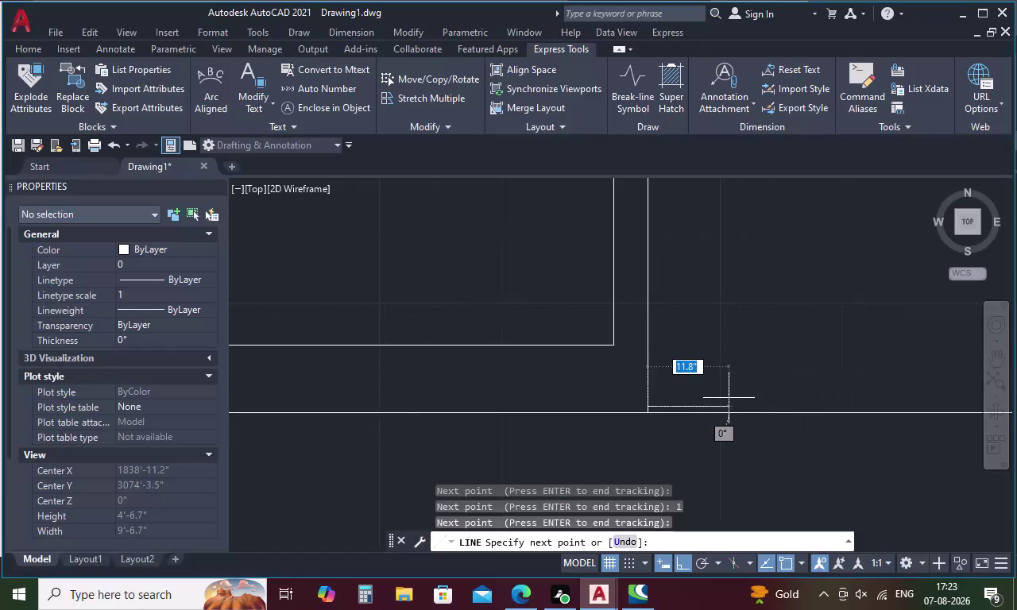
Draw a 1-unit square column post at the step corner, then crossing-select its lines.
scroll(up, 3)
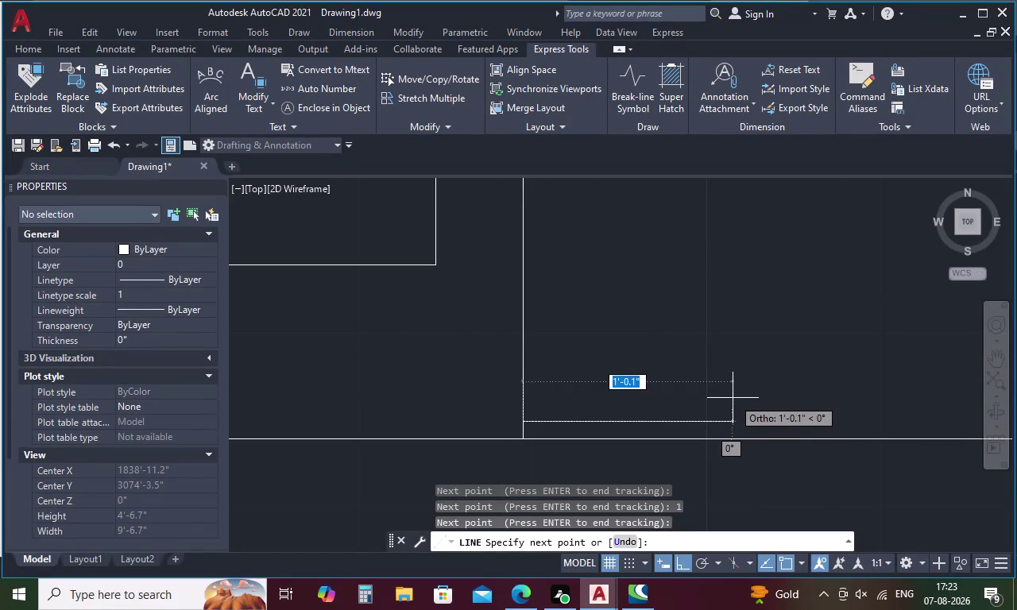
text(1)
key(space)
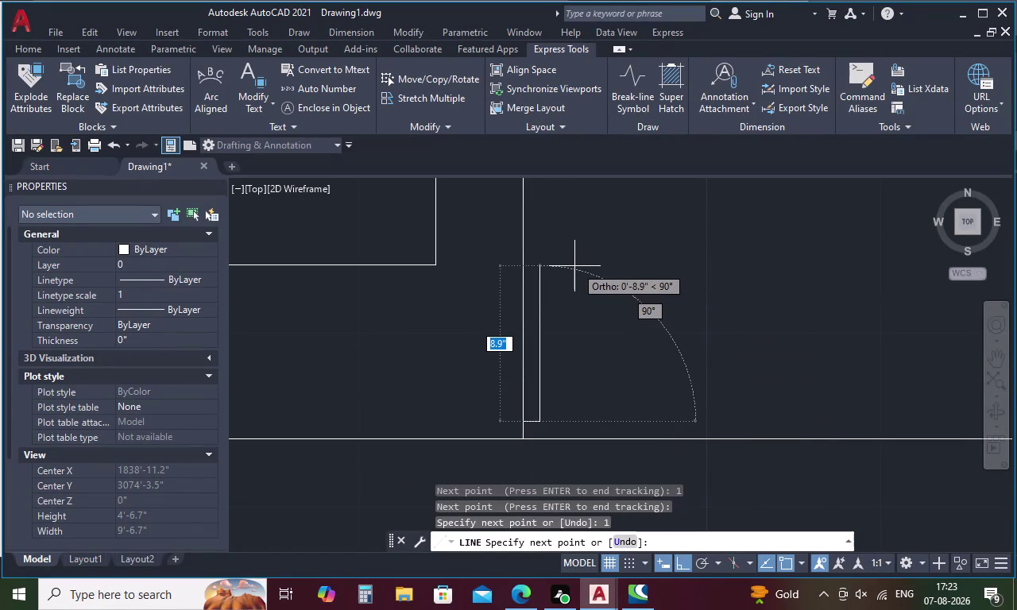
text(1)
key(space)
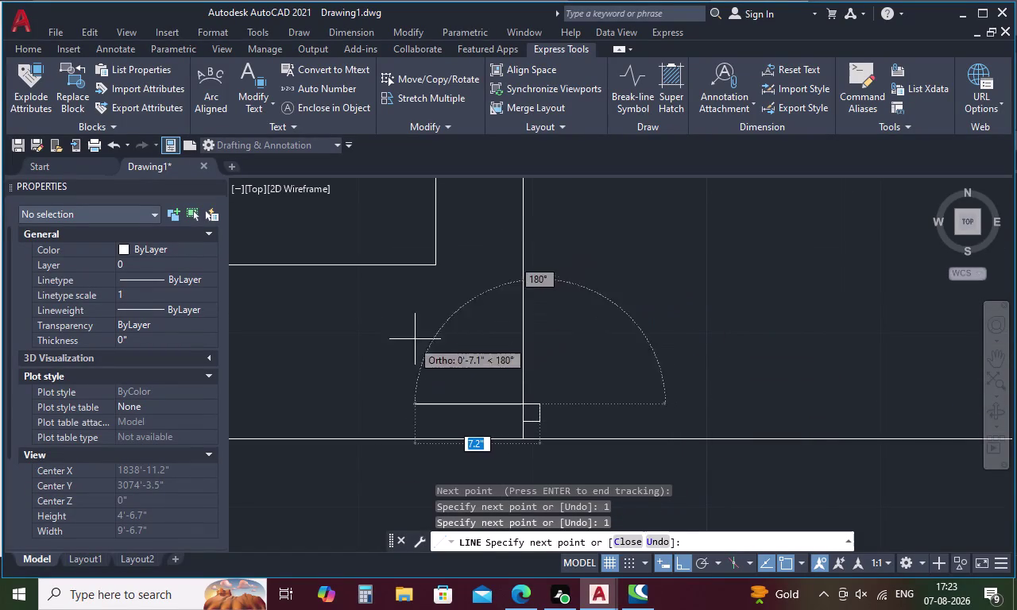
key(1)
key(space)
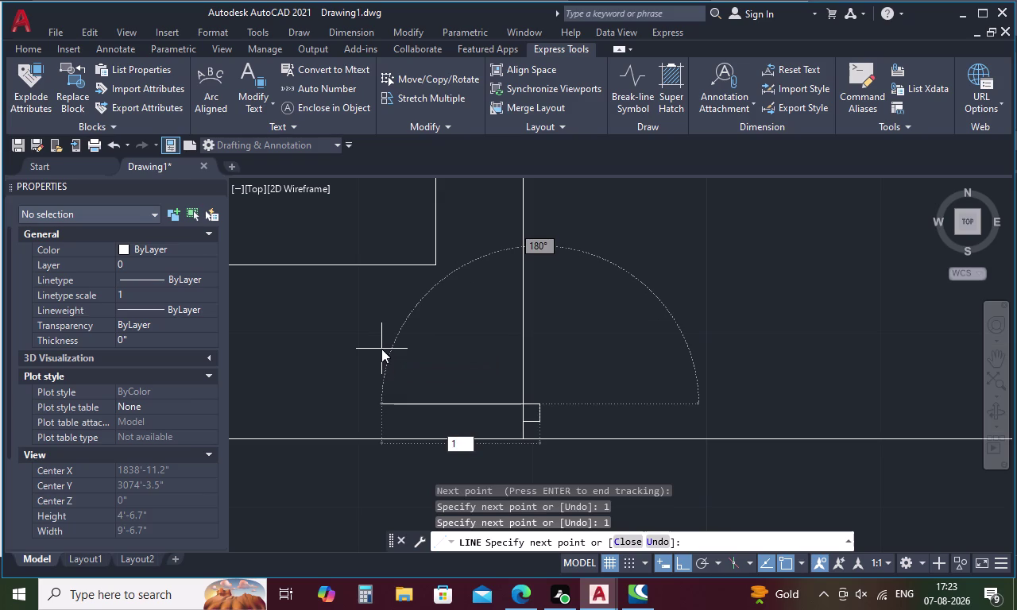
key(Escape)
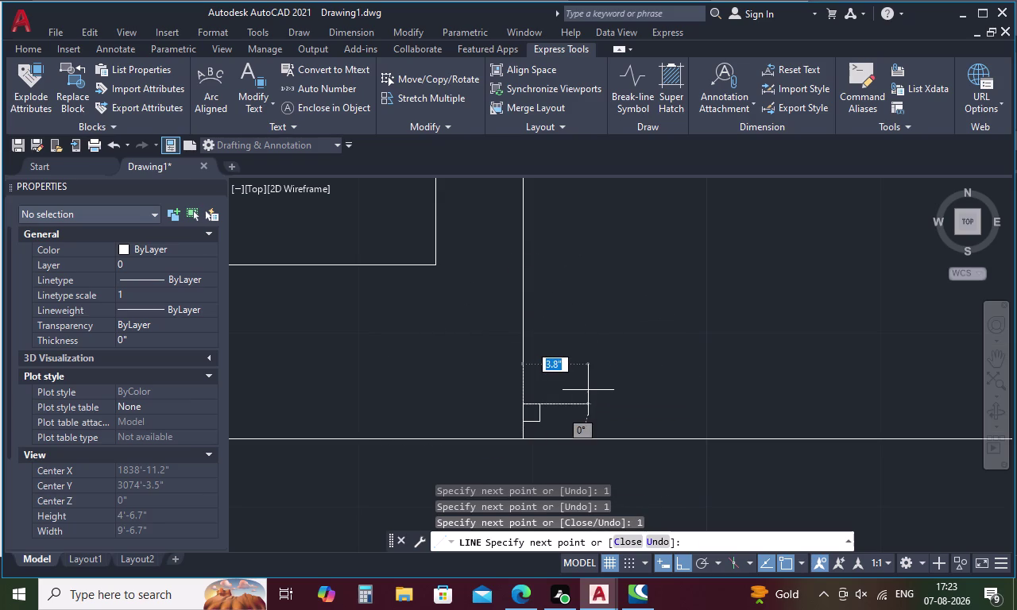
scroll(up, 3)
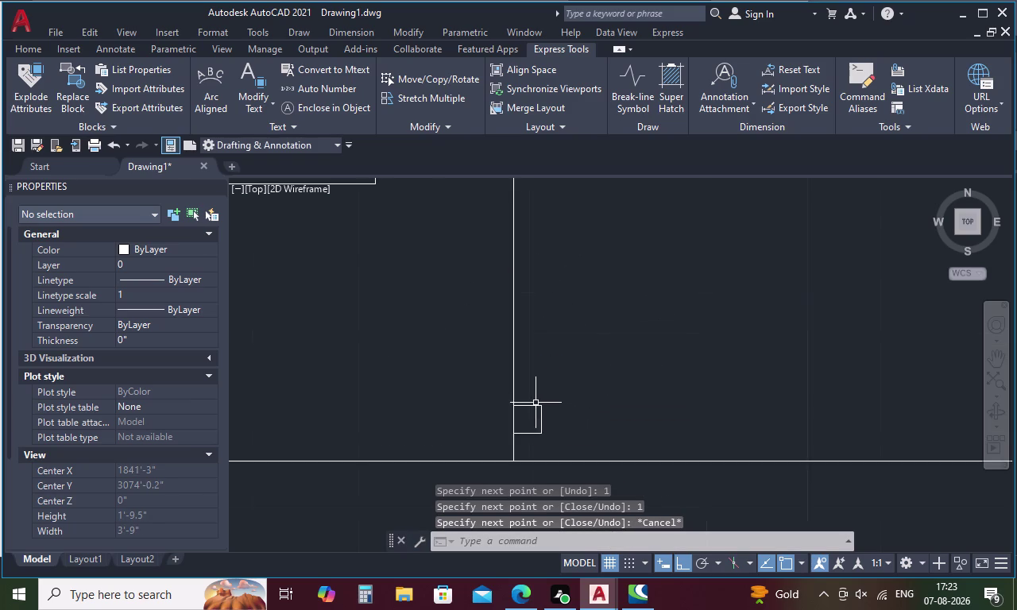
scroll(up, 3)
drag(536, 403, 514, 470)
right_click(584, 402)
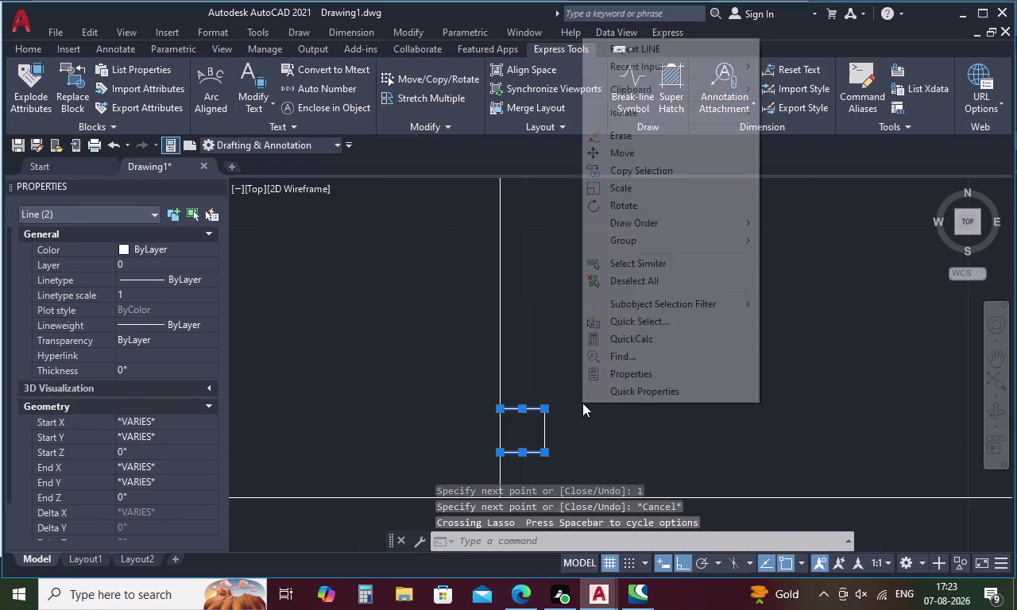
key(Escape)
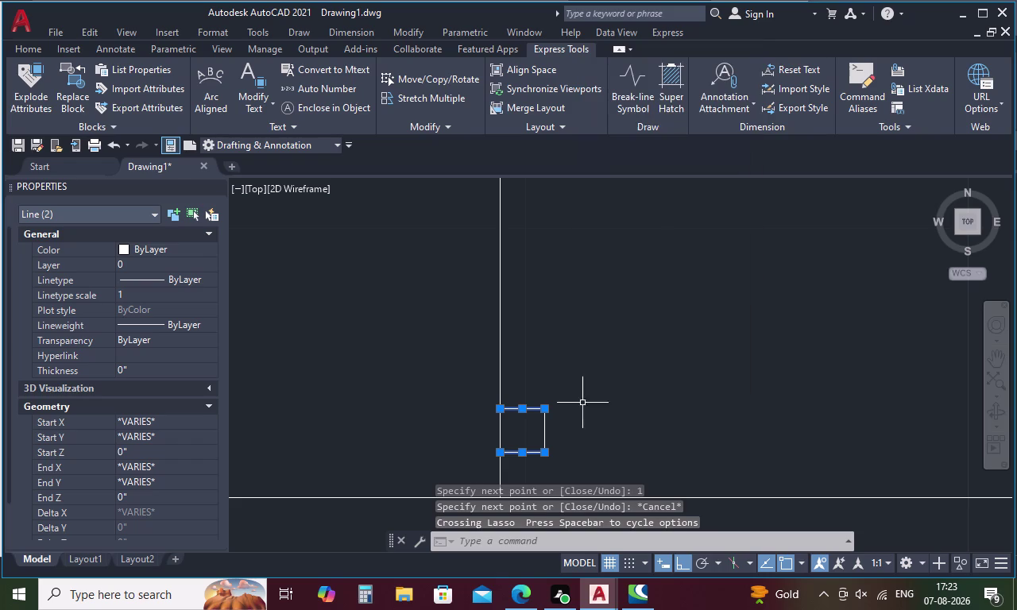
text(MI)
key(space)
scroll(down, 3)
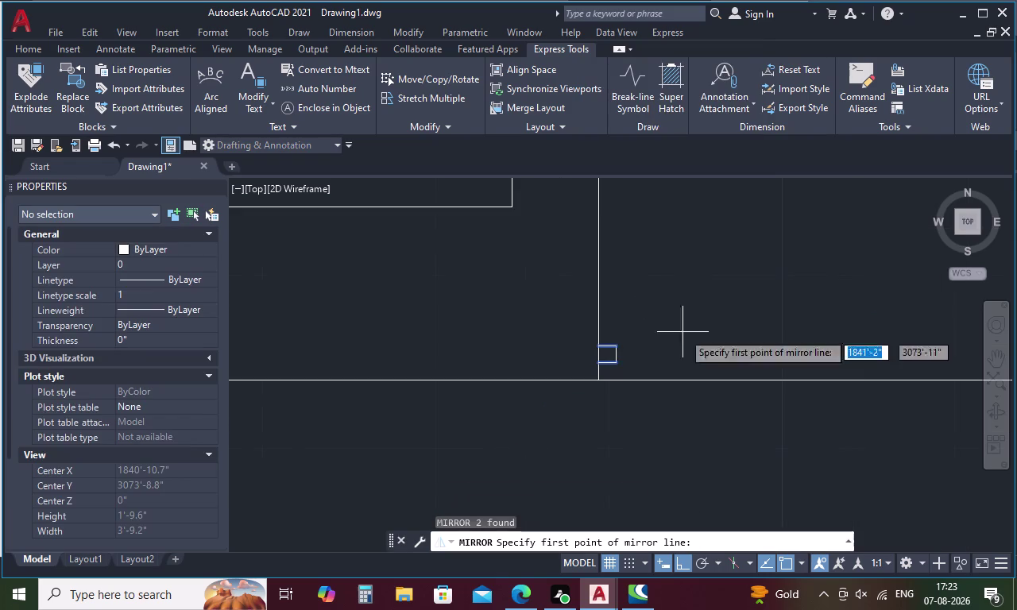
scroll(down, 3)
middle_drag(824, 342, 596, 371)
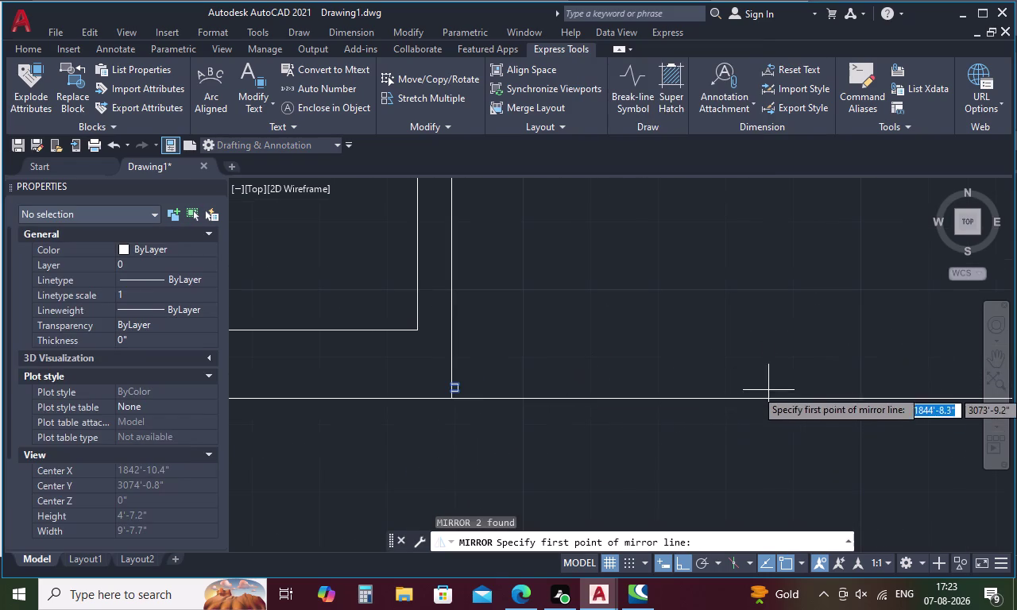
middle_drag(832, 386, 541, 399)
middle_drag(537, 399, 560, 399)
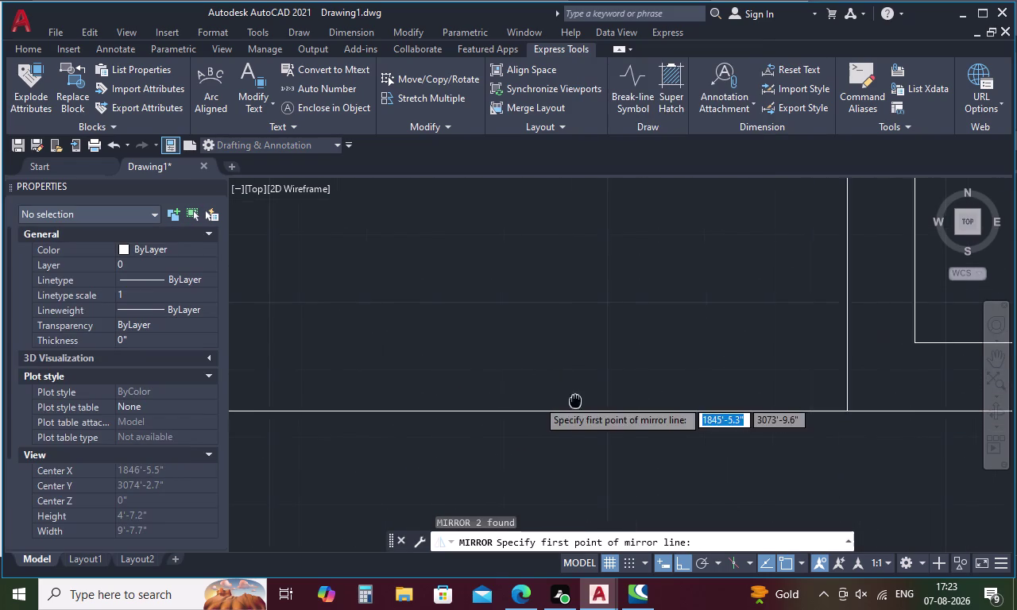
middle_drag(560, 399, 605, 400)
scroll(down, 3)
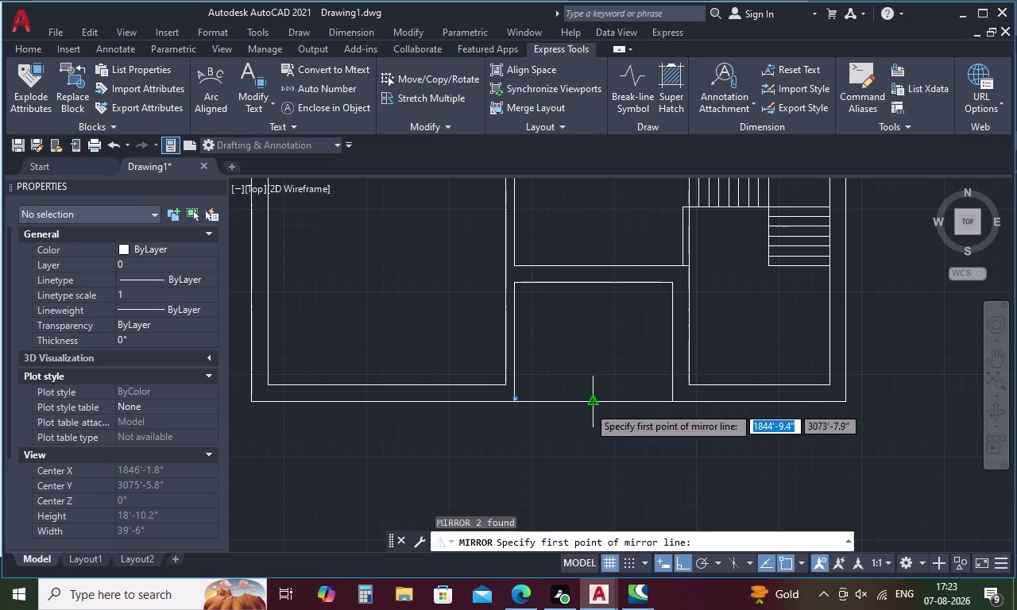
click(588, 406)
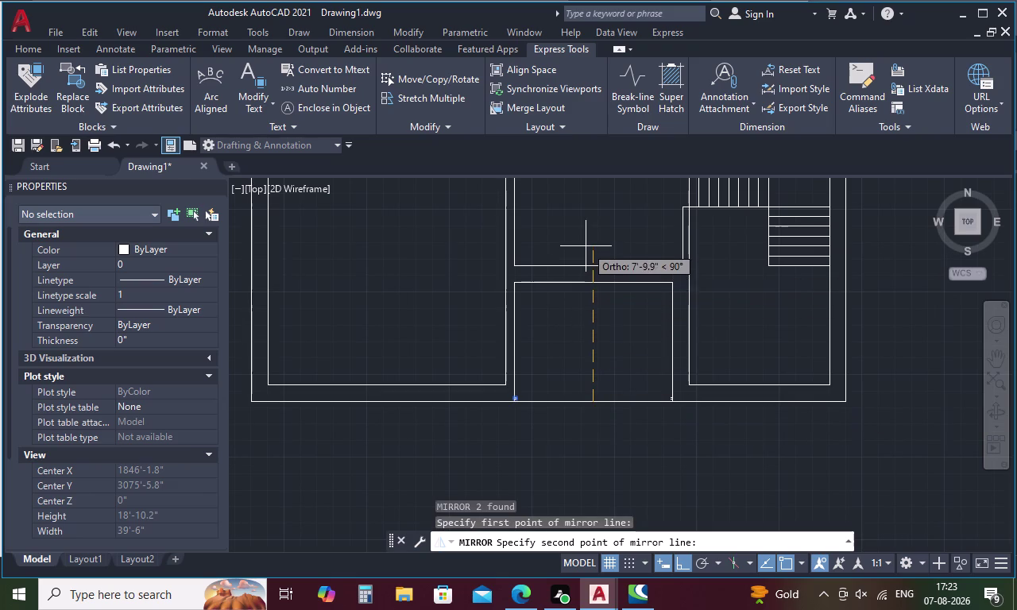
click(585, 243)
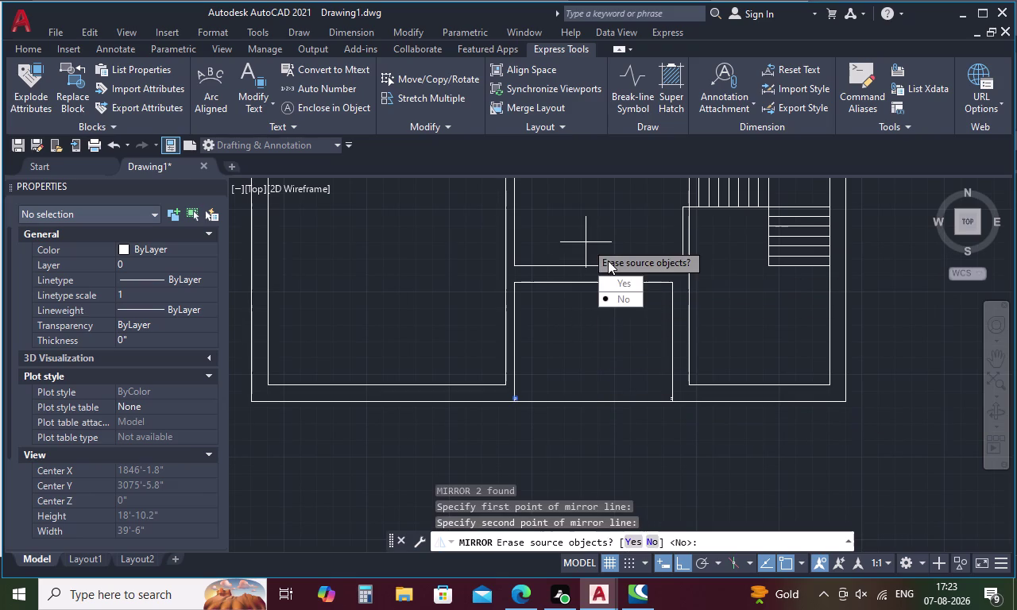
key(Escape)
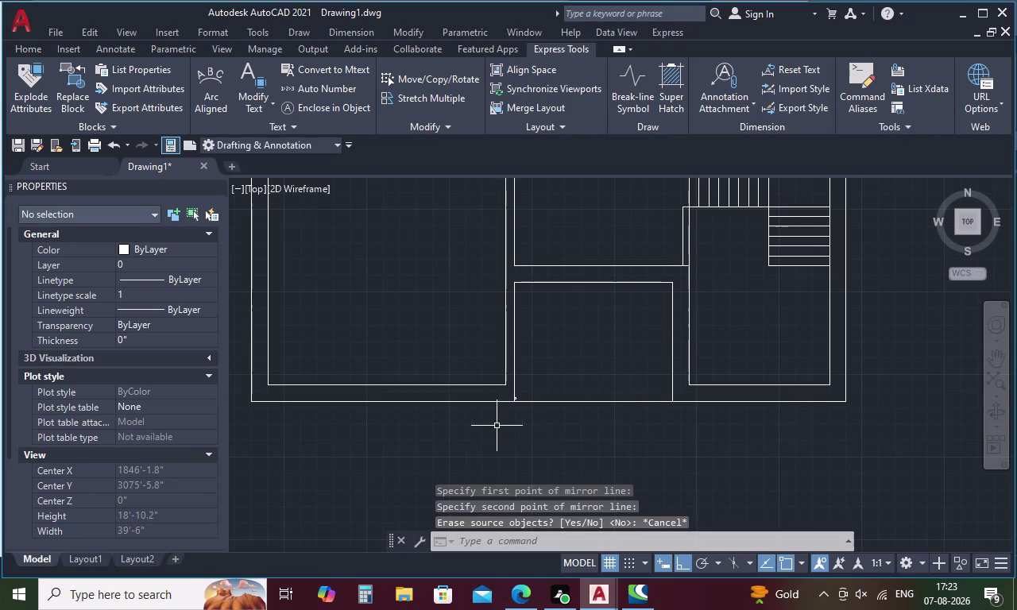
scroll(up, 3)
scroll(up, 3)
Delete the right and top sides of the small post.
middle_drag(606, 438, 592, 311)
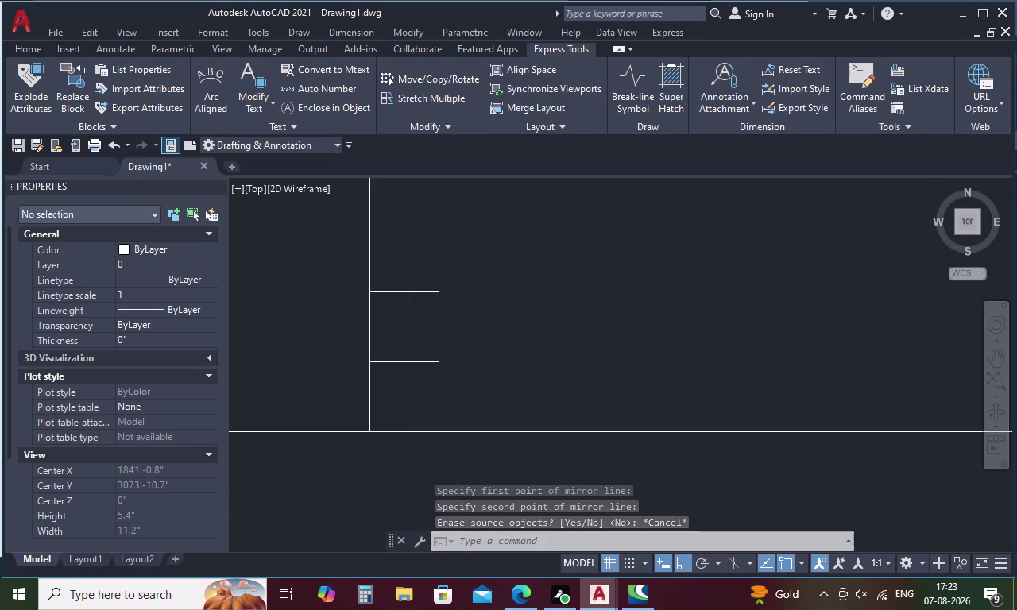
click(437, 325)
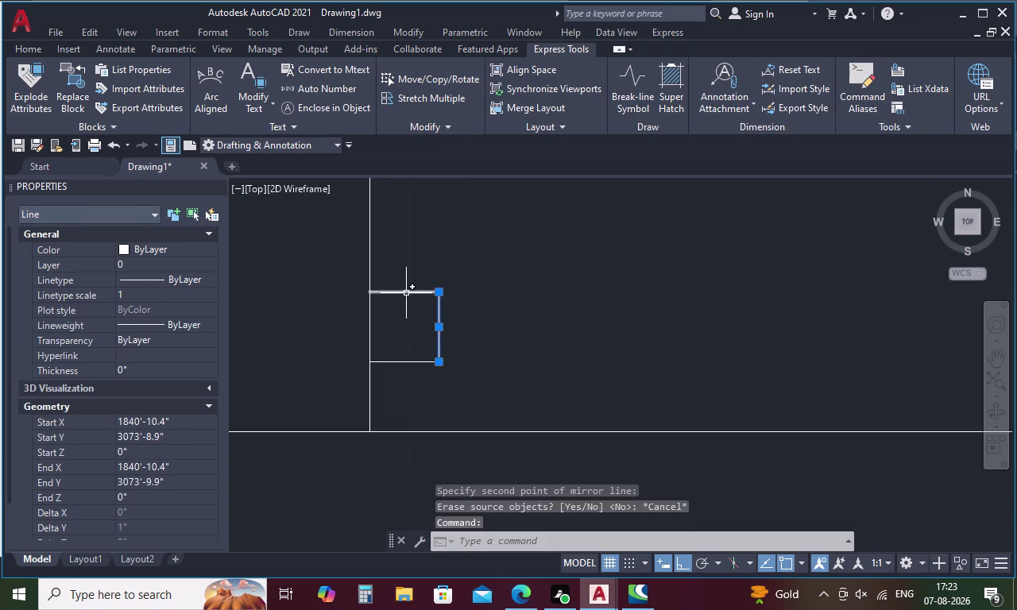
click(406, 292)
key(Delete)
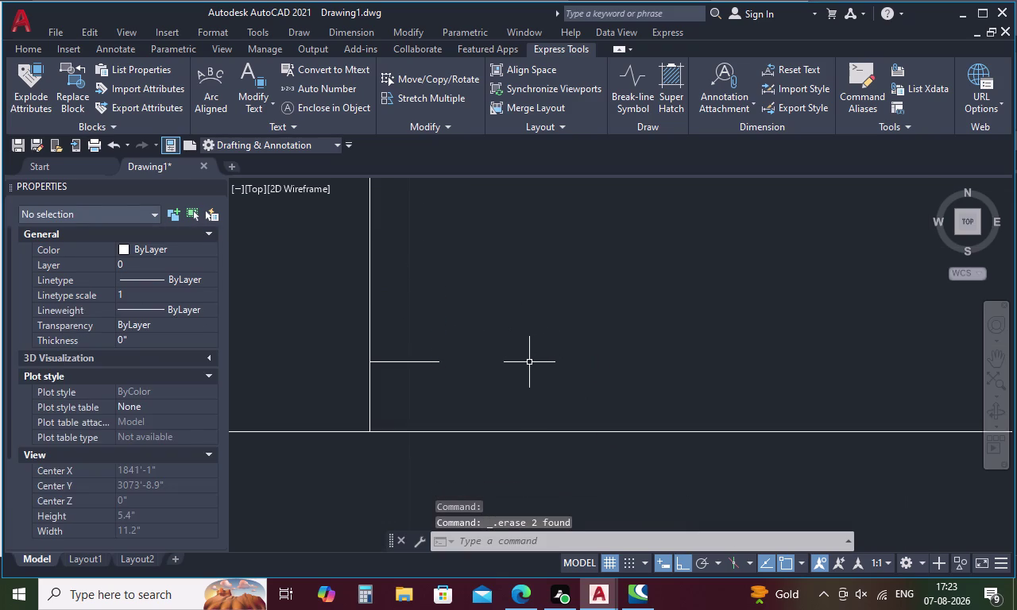
Redraw the post larger with LINE sides of 1 right, 2 up and 2 left.
text(L)
key(space)
click(440, 364)
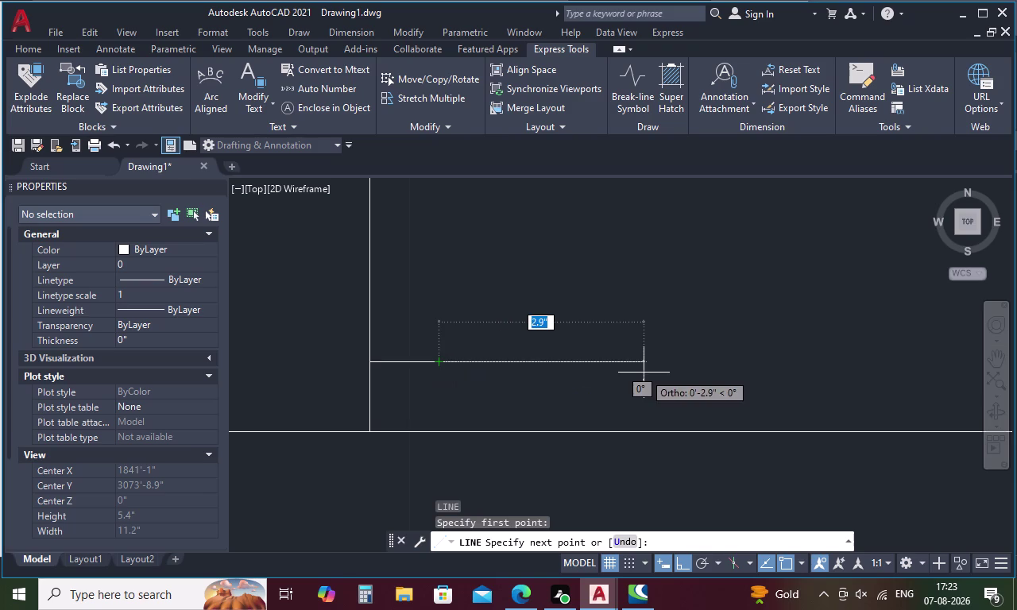
text(1)
key(space)
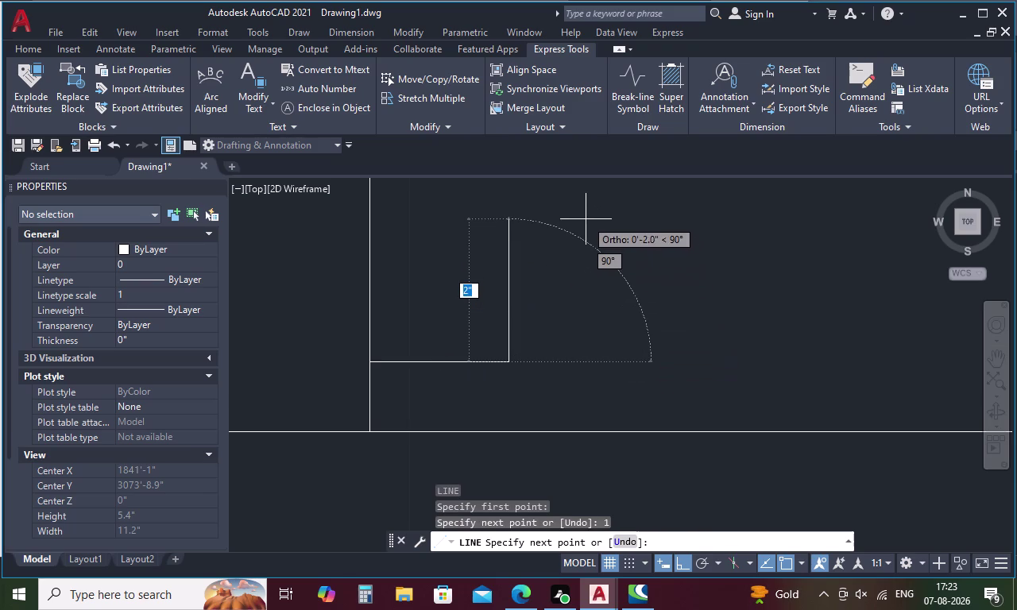
text(2)
key(space)
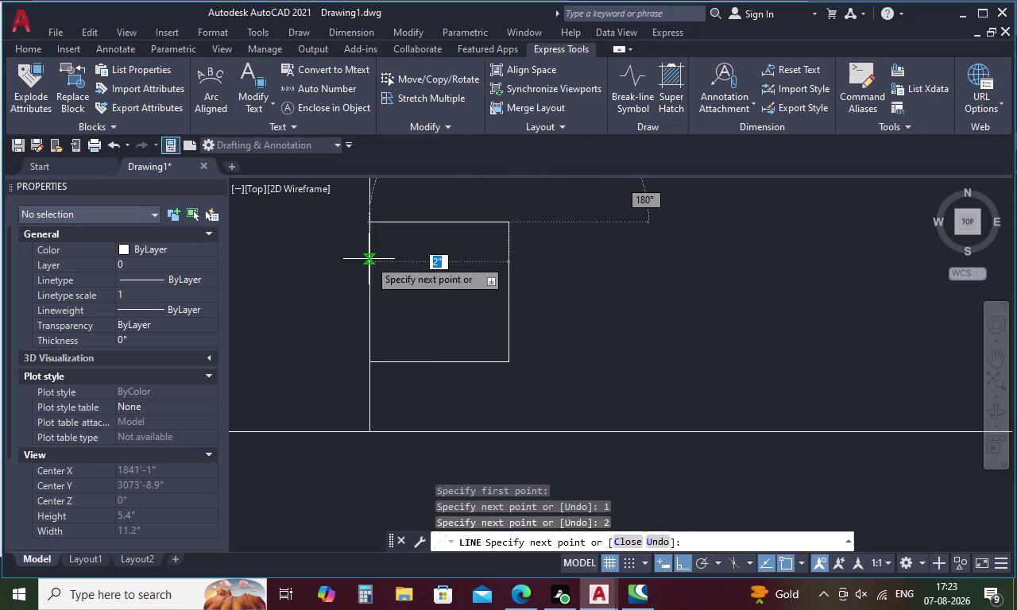
text(2)
key(space)
key(Escape)
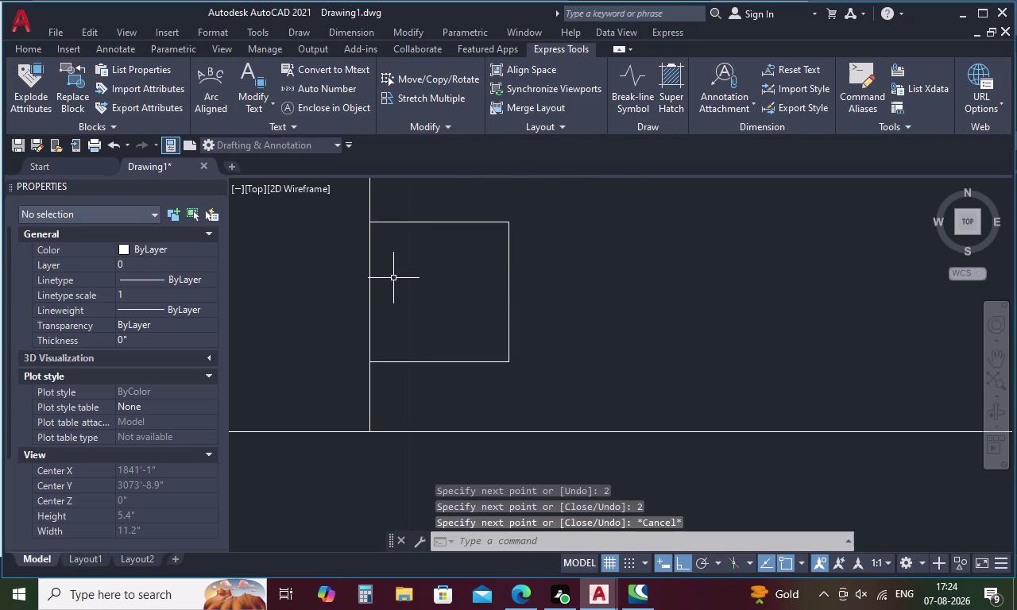
Join the post's broken bottom line pieces and edges into single lines.
drag(471, 195, 401, 398)
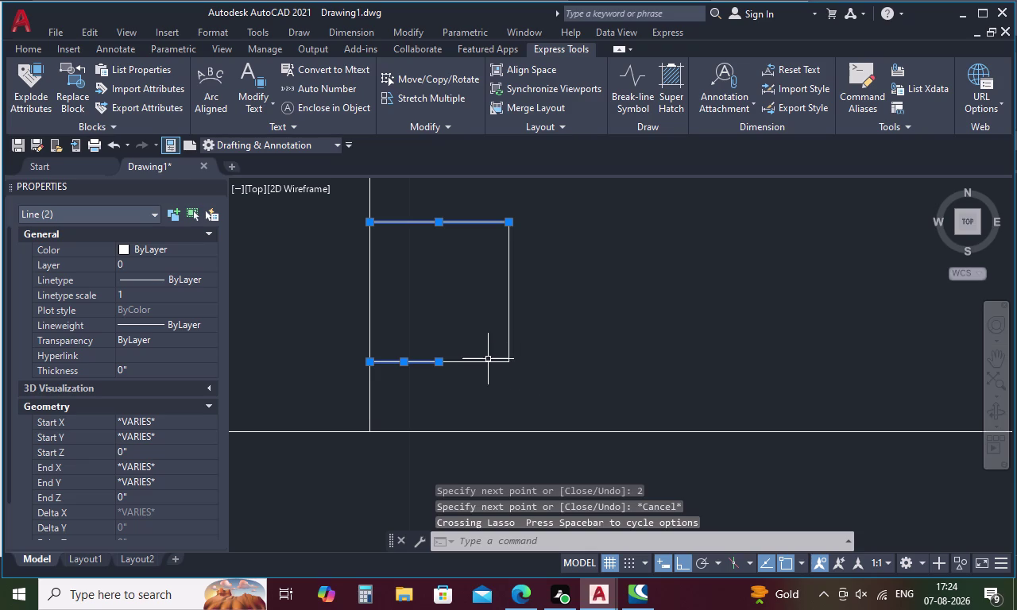
key(Escape)
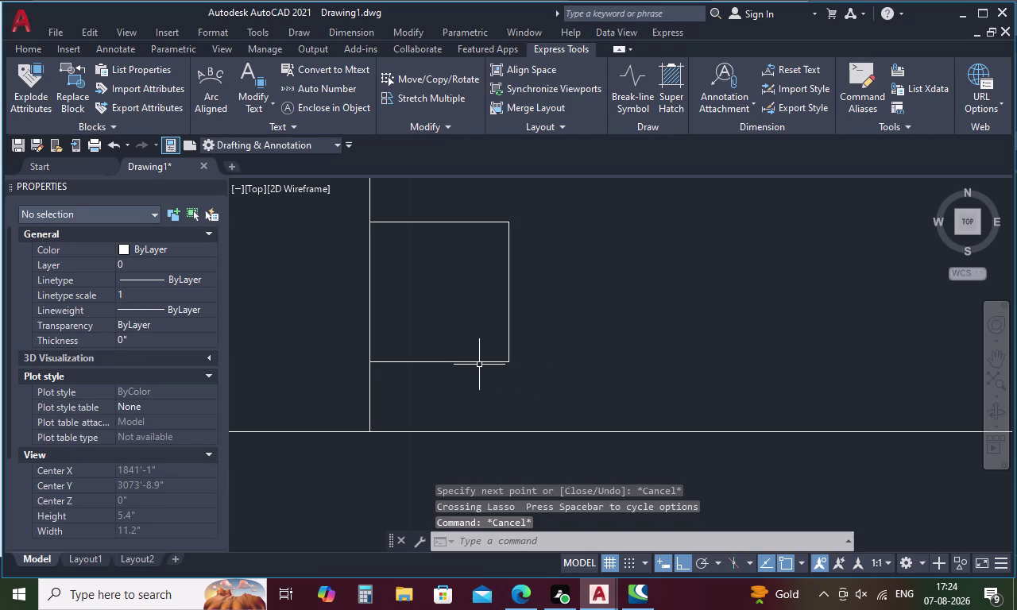
click(482, 363)
click(415, 363)
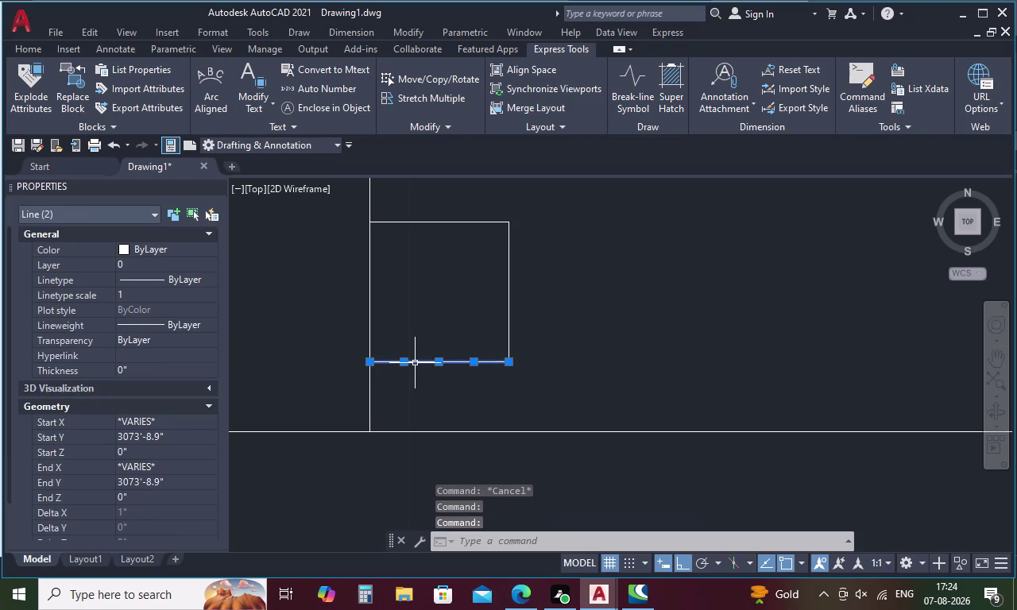
text(J)
key(space)
drag(499, 201, 483, 232)
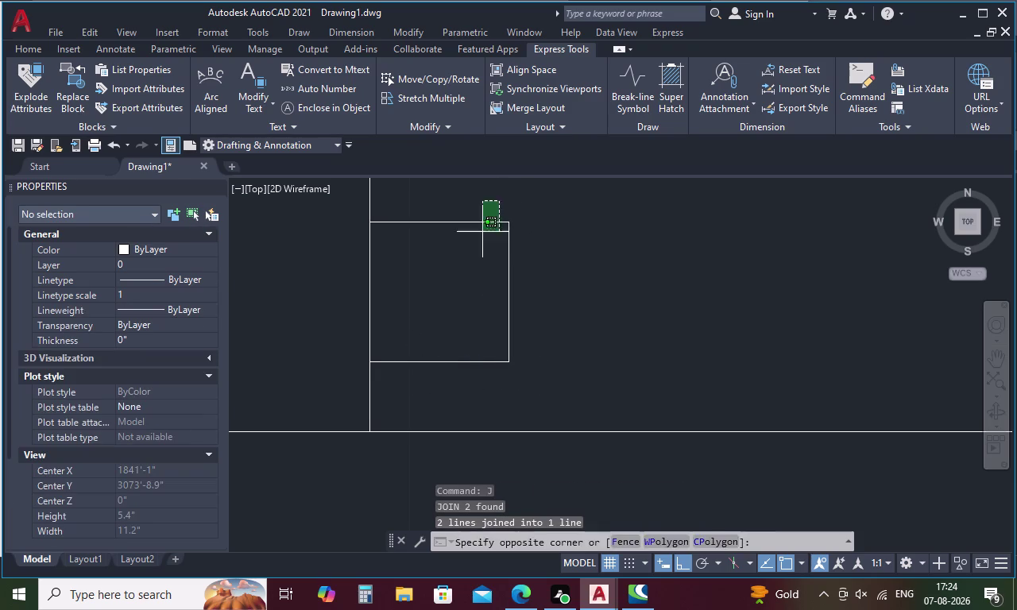
drag(482, 232, 419, 387)
right_click(559, 367)
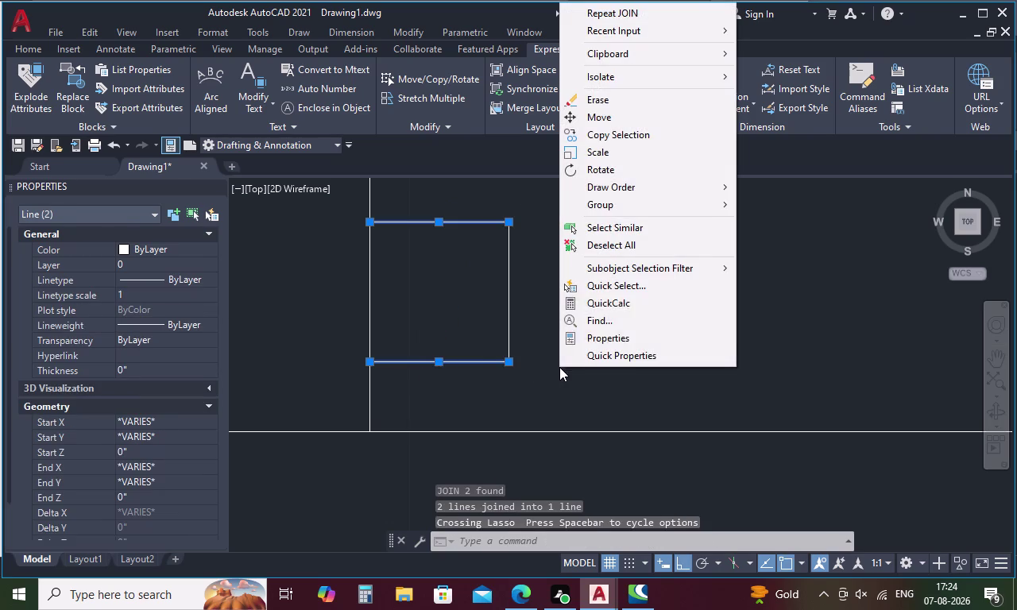
key(Escape)
Start the MIRROR command on the selected post.
text(M)
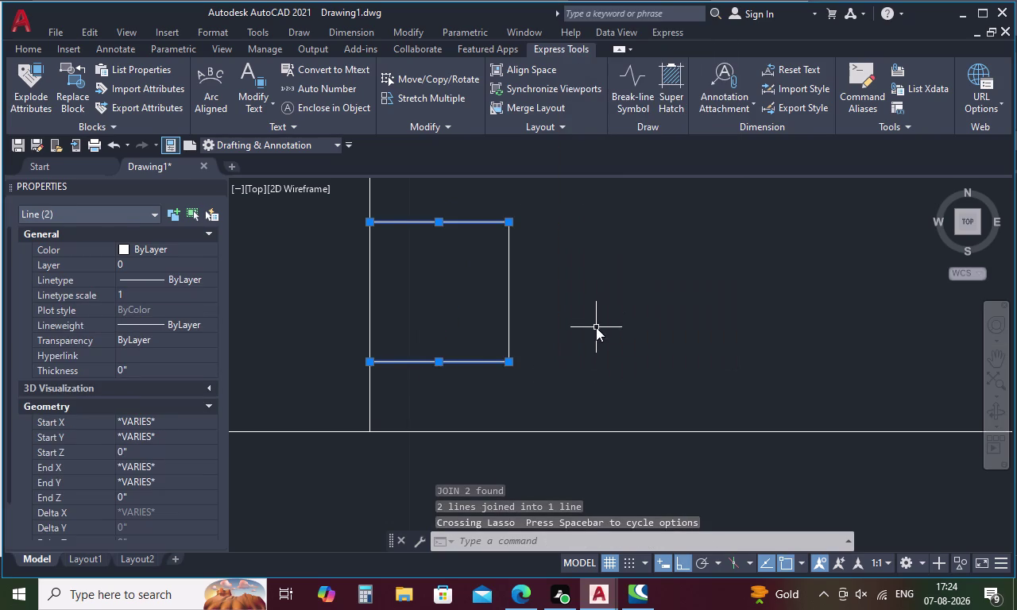
text(I)
key(space)
Mirror the post across a vertical axis at the opening's midpoint, keeping the original.
scroll(down, 3)
middle_drag(623, 345, 376, 369)
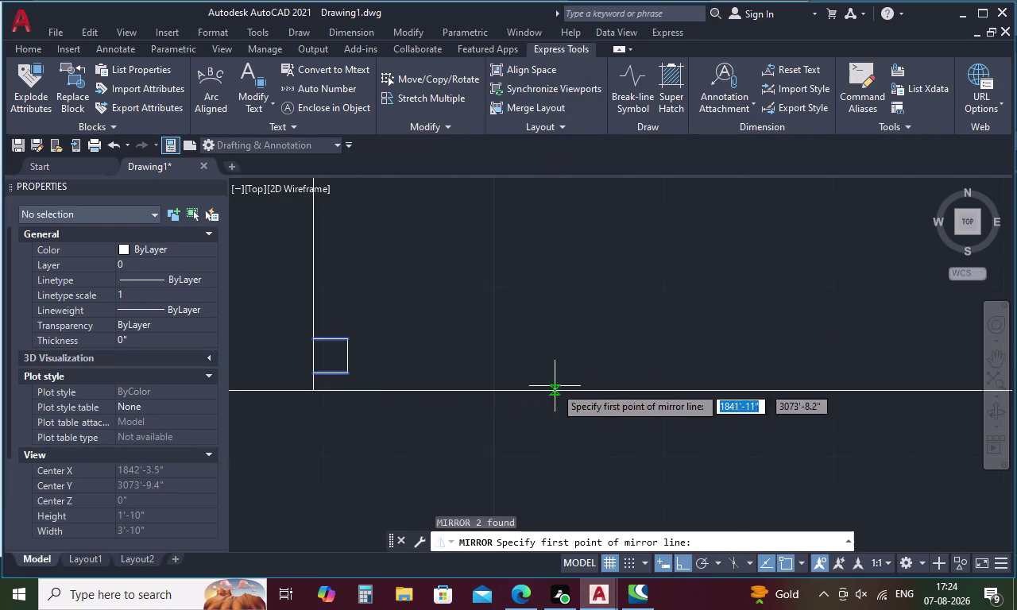
scroll(down, 3)
middle_drag(673, 368, 532, 387)
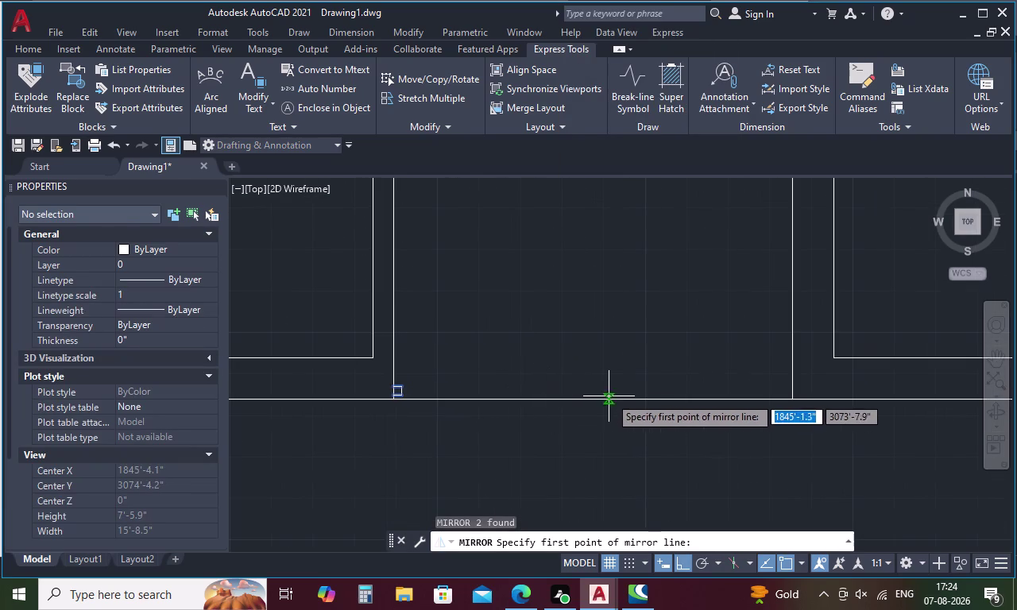
drag(592, 398, 592, 372)
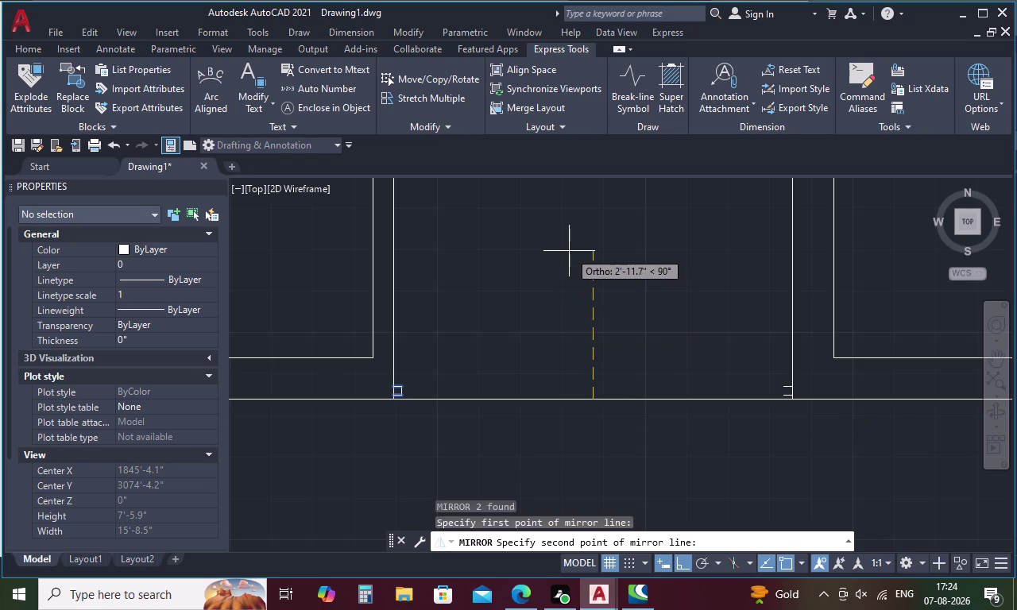
click(568, 251)
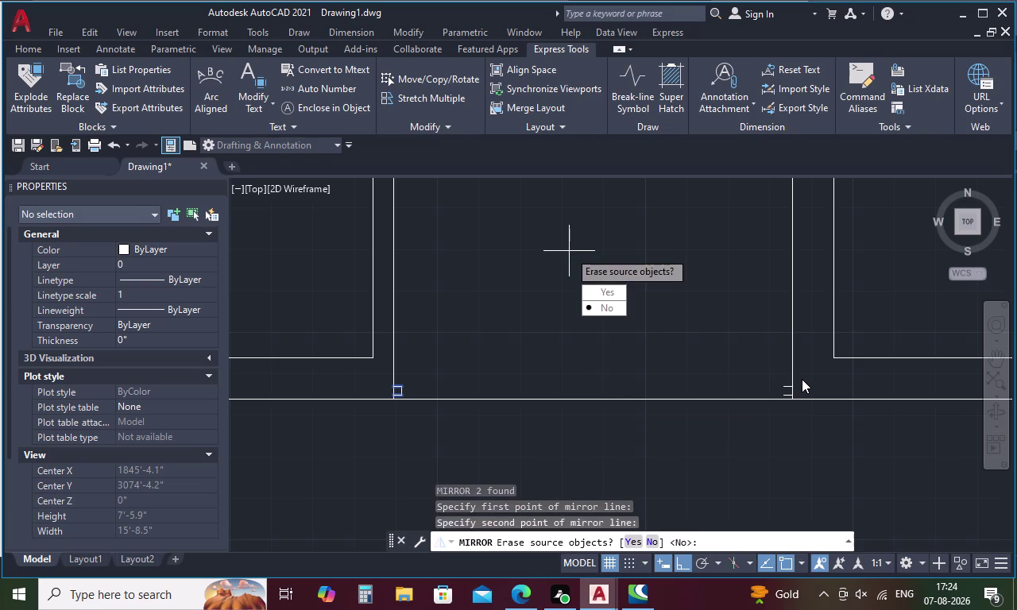
drag(611, 306, 569, 251)
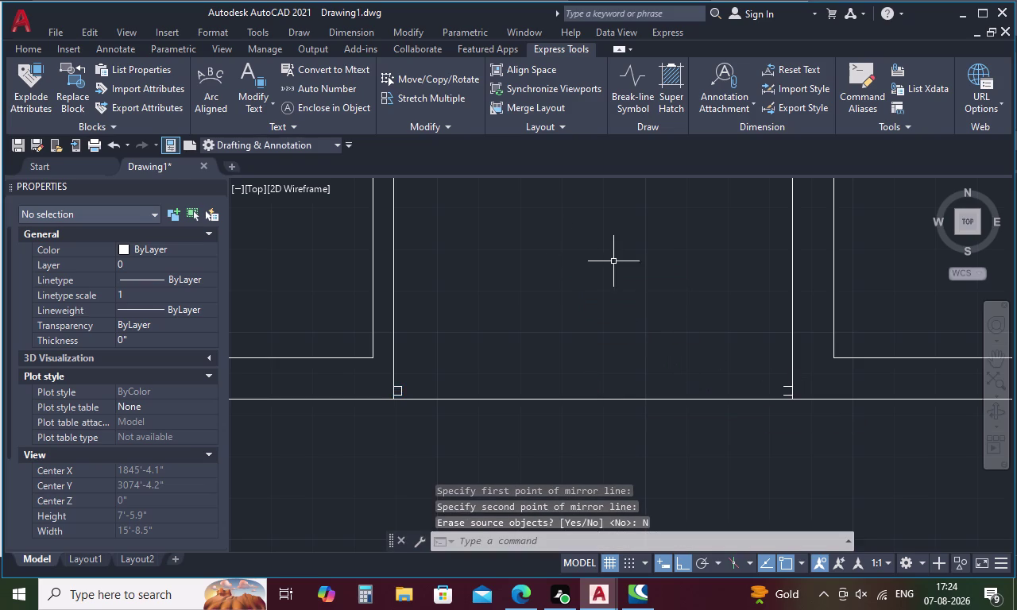
scroll(down, 3)
middle_drag(657, 278, 503, 311)
Draw the missing edge of the mirrored post so it forms a closed square.
scroll(up, 3)
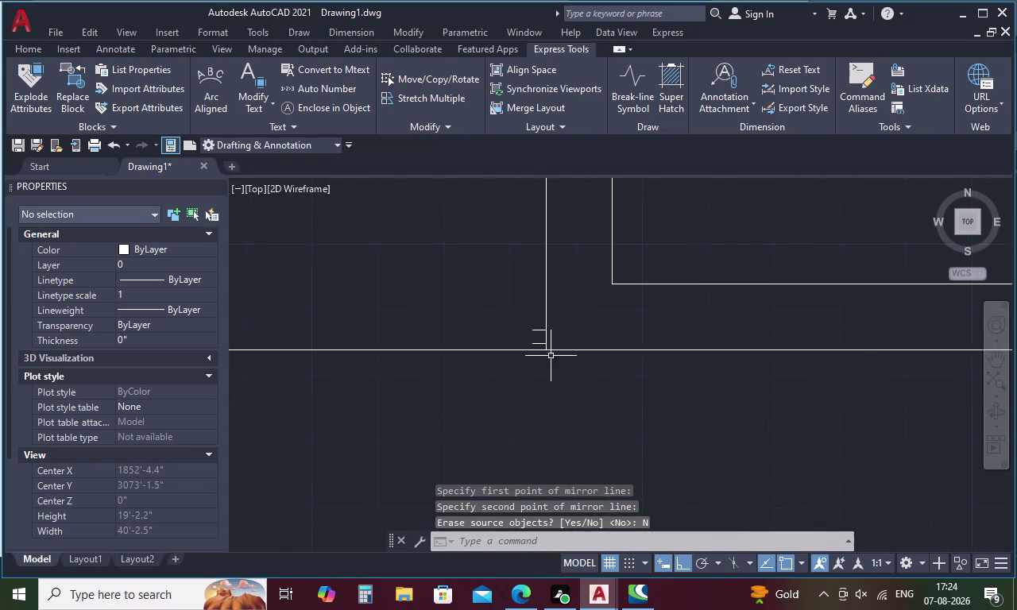
key(Escape)
text(L)
key(space)
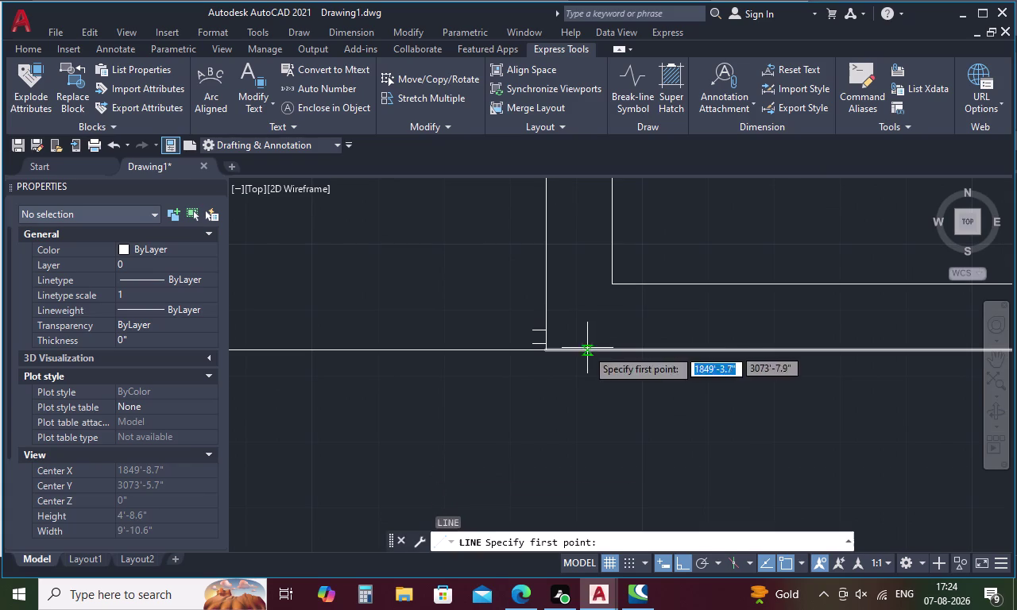
click(538, 335)
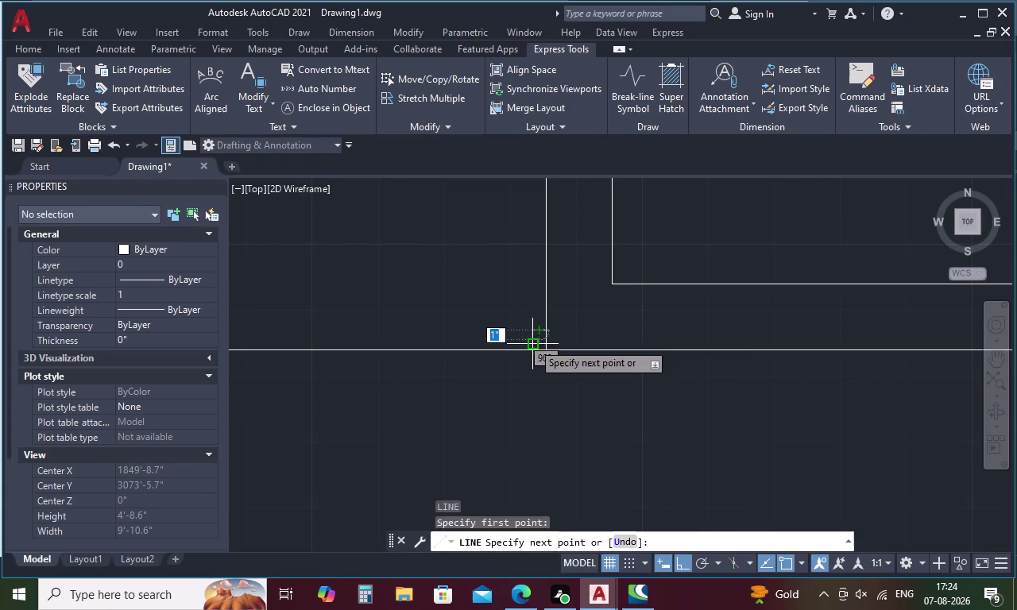
key(Escape)
key(space)
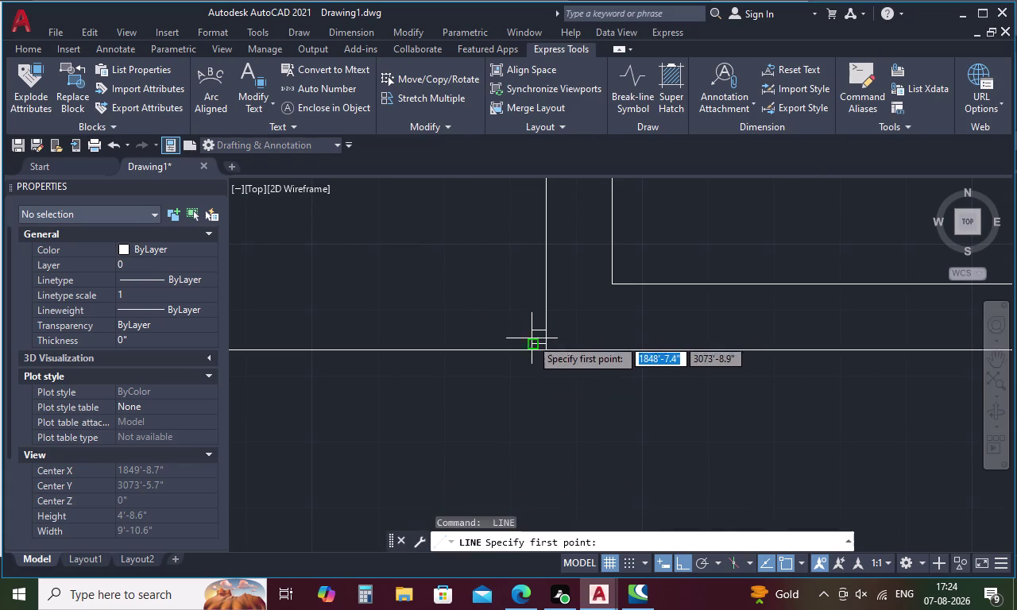
click(528, 342)
click(526, 335)
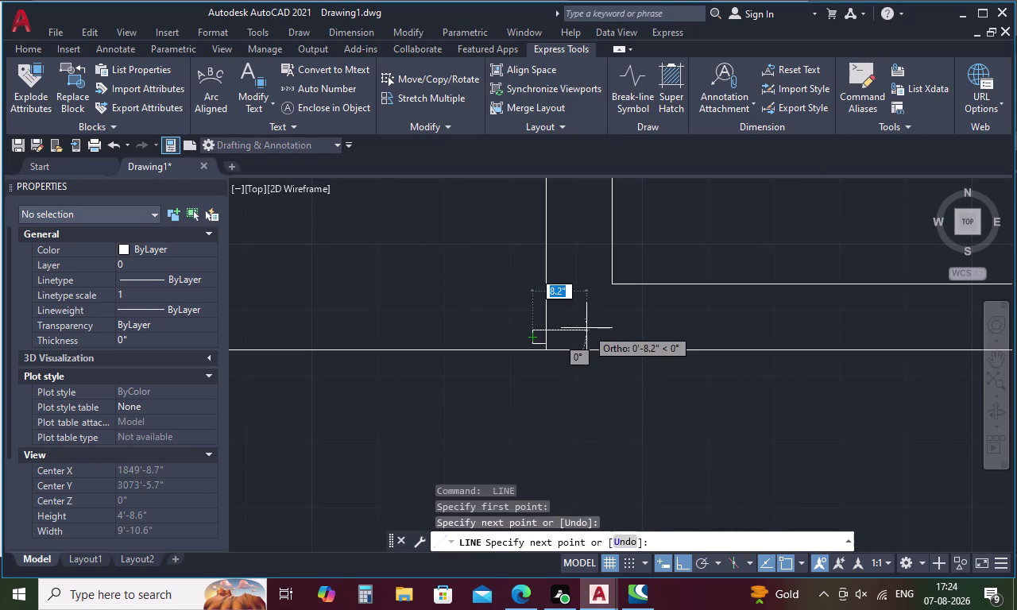
key(Escape)
scroll(down, 3)
middle_drag(516, 371, 701, 368)
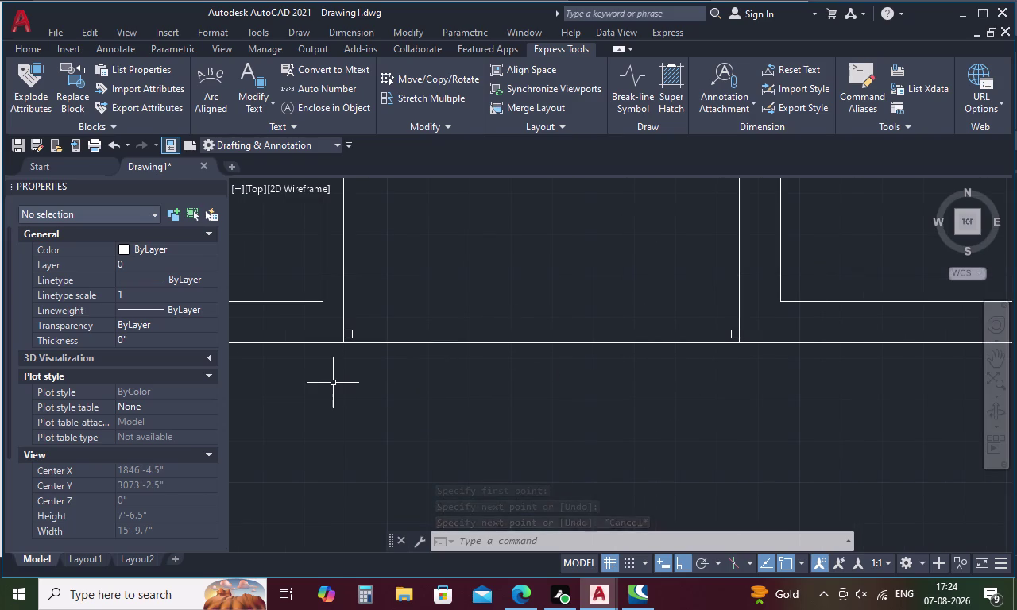
Offset the entrance line downward three times at 6 inches to form step lines.
text(O)
key(space)
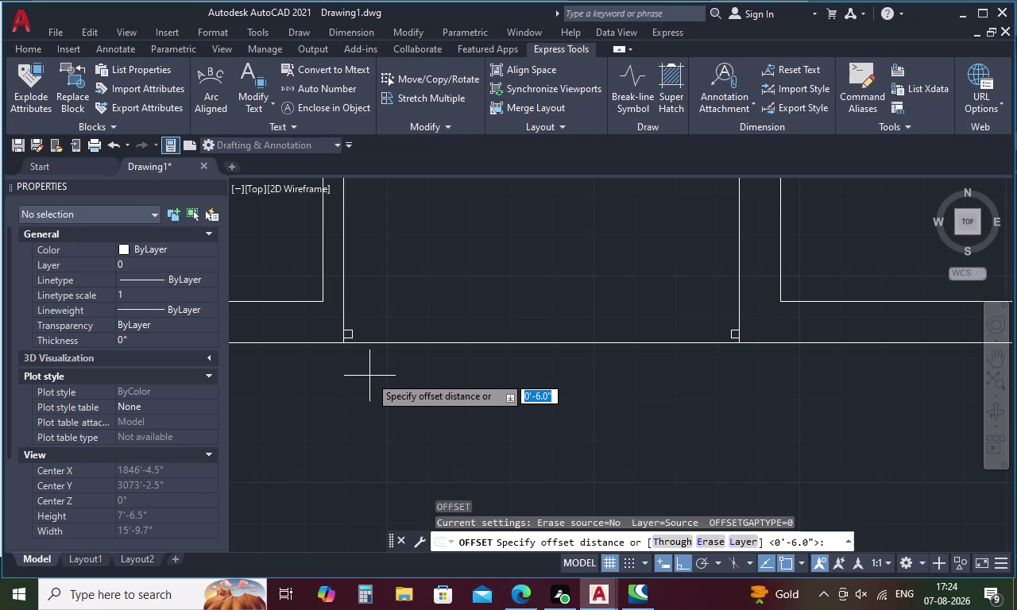
text(6')
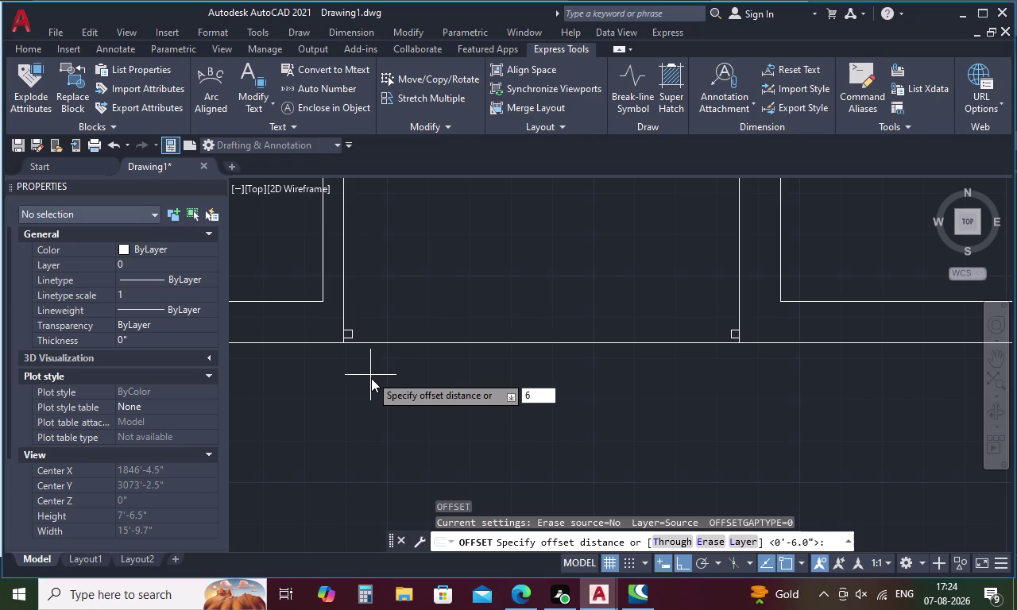
key(BackSpace)
key(space)
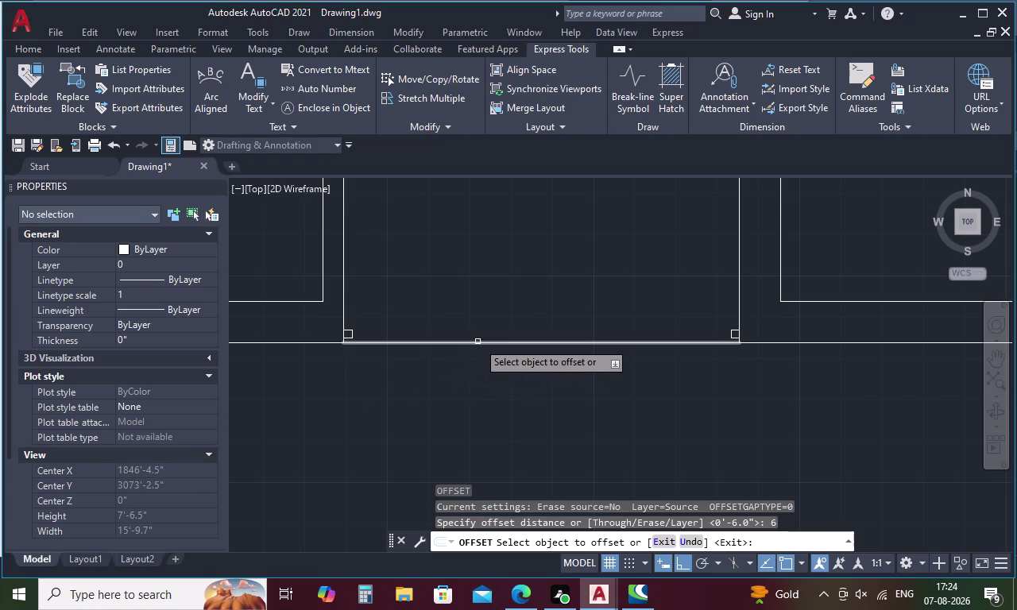
click(477, 341)
click(476, 381)
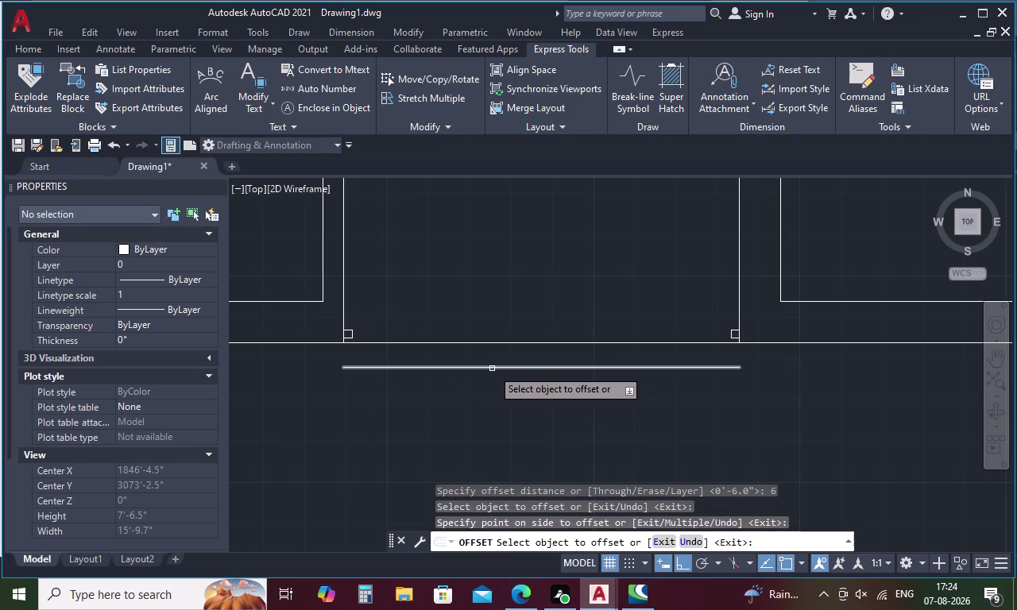
click(491, 369)
click(489, 418)
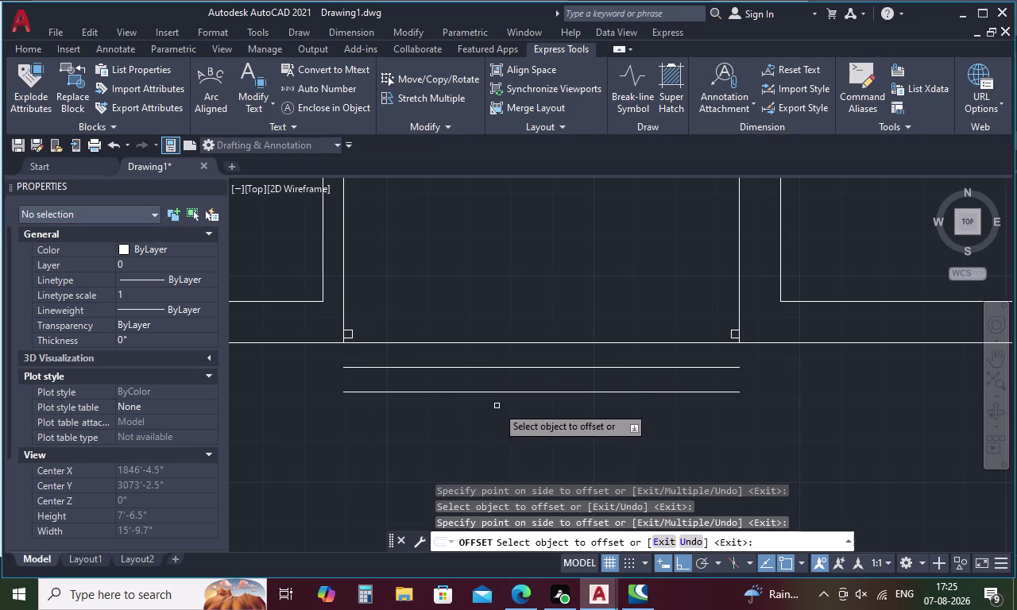
click(507, 393)
click(483, 460)
key(Escape)
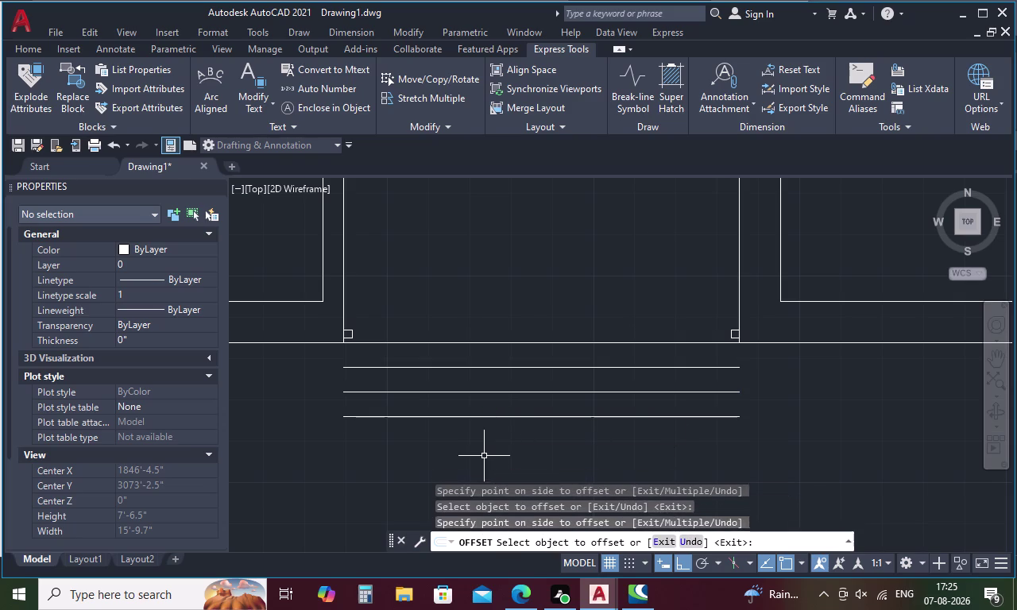
Draw lines closing the left and right ends of the steps.
text(L)
key(space)
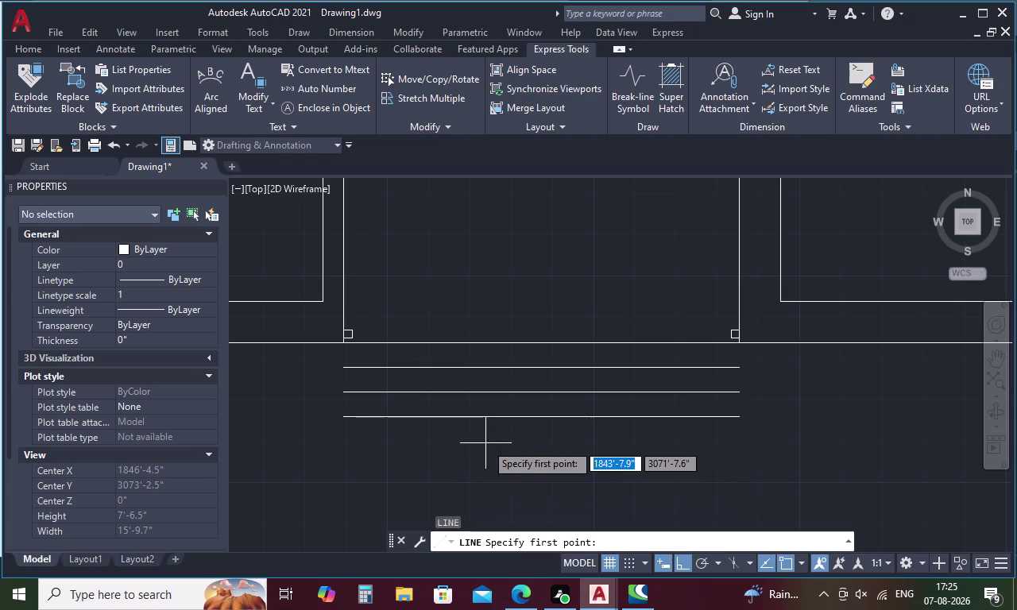
click(345, 342)
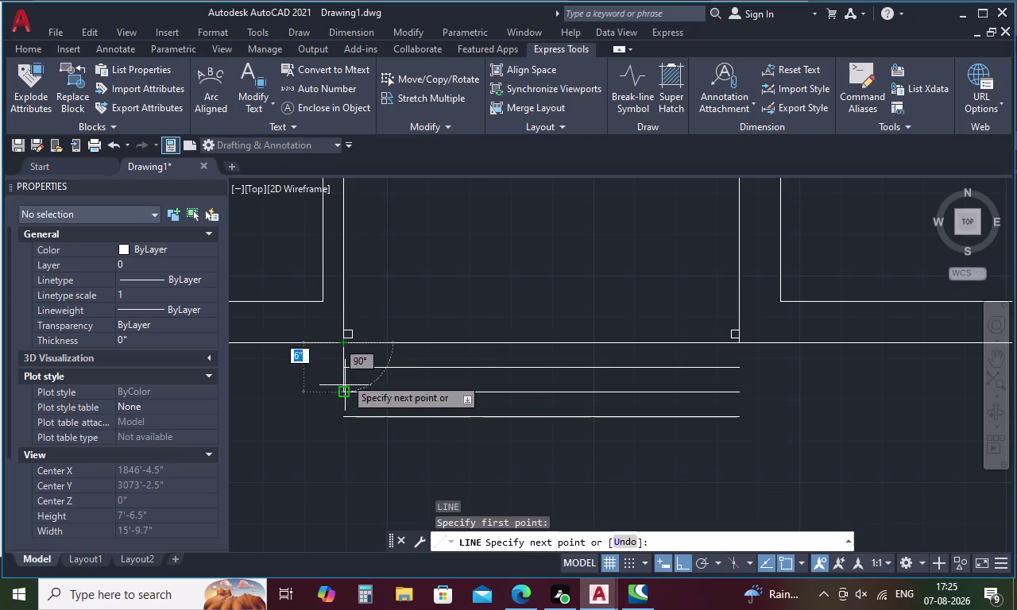
click(344, 417)
key(space)
key(space)
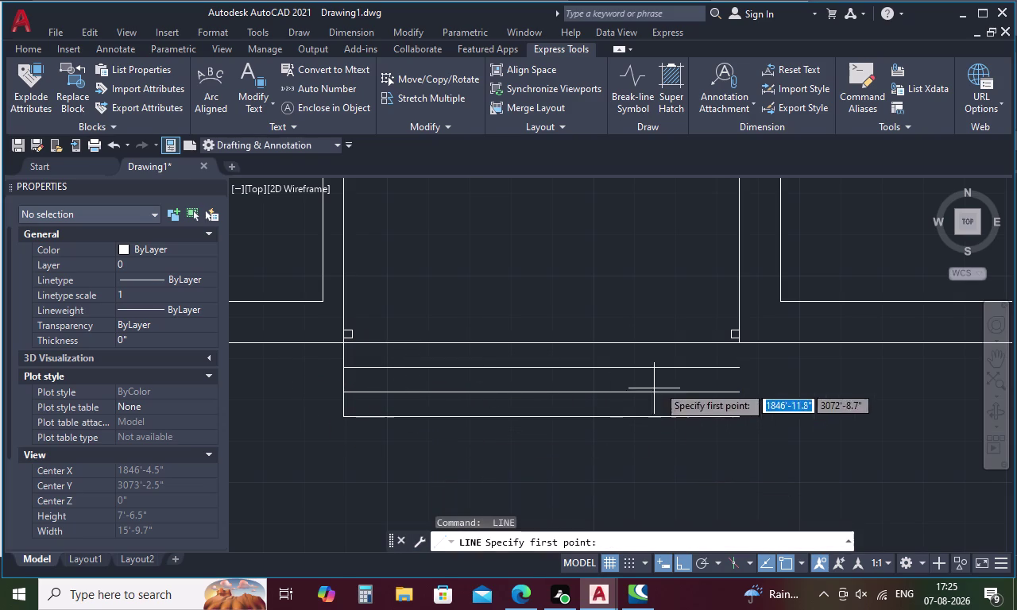
click(741, 342)
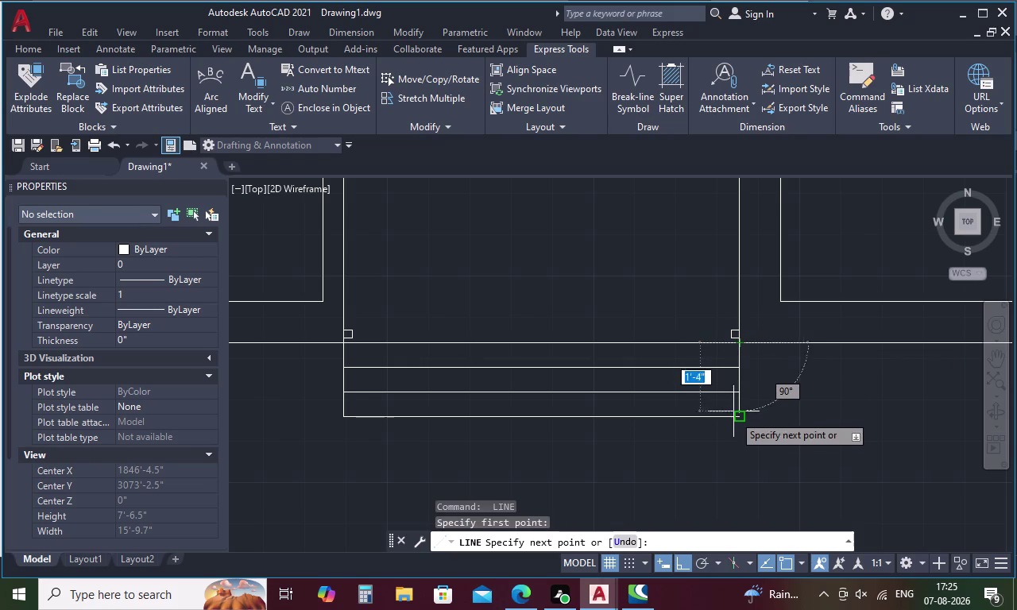
click(744, 418)
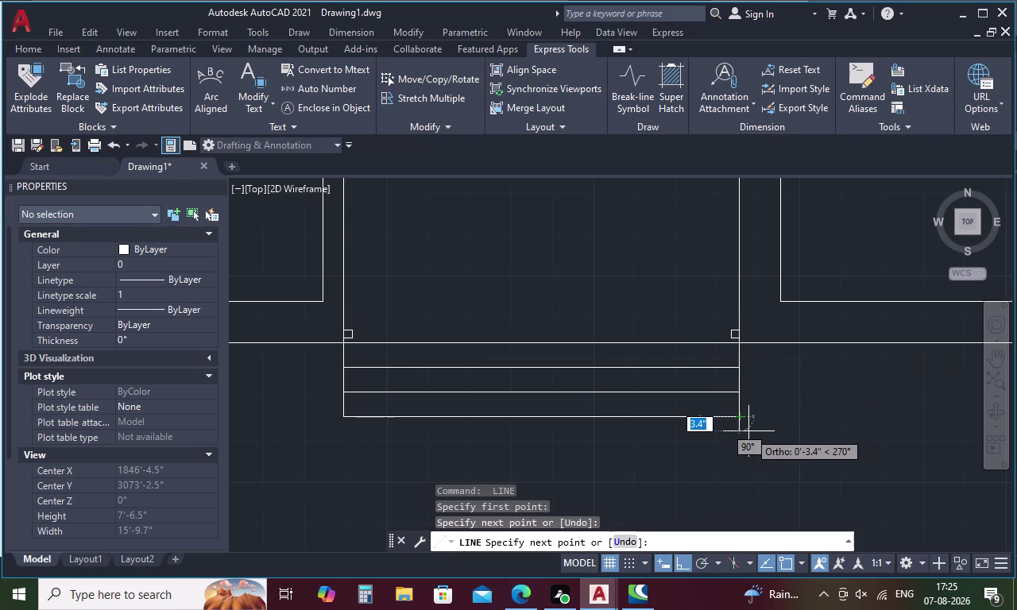
key(Escape)
scroll(down, 3)
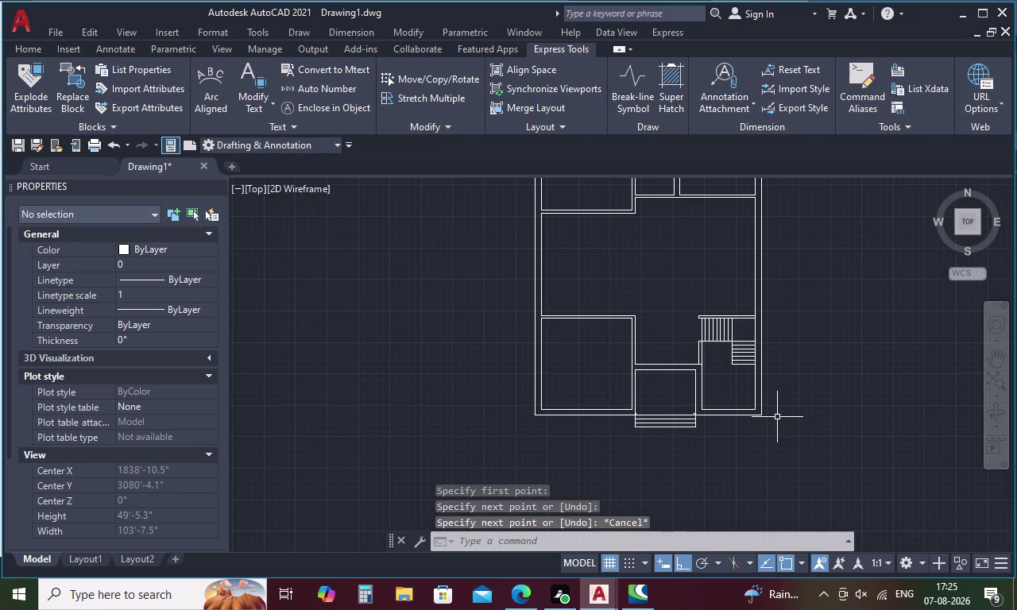
middle_drag(777, 417, 526, 478)
middle_drag(597, 377, 514, 378)
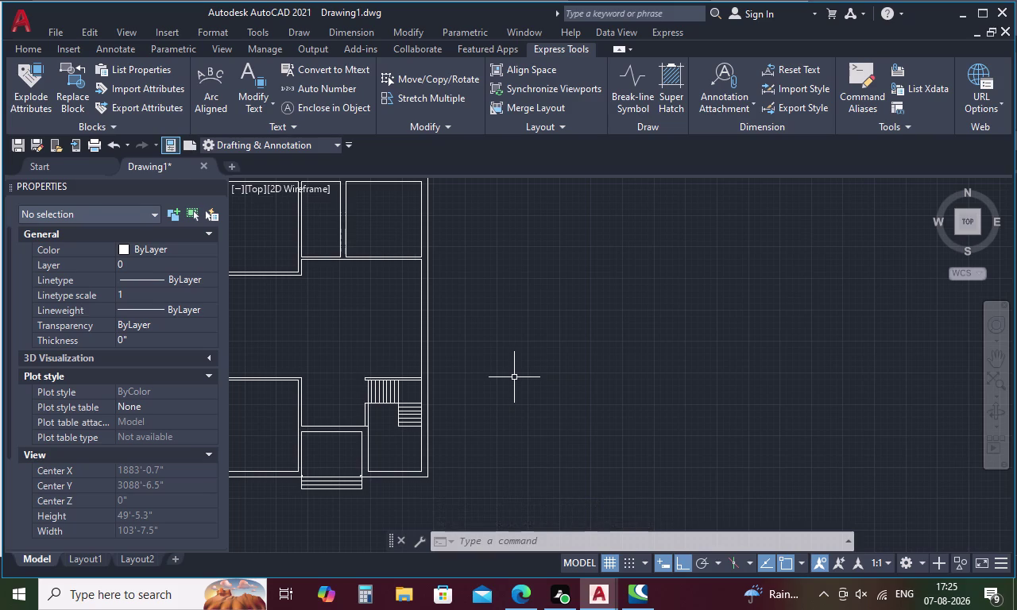
scroll(down, 3)
middle_drag(397, 398, 414, 401)
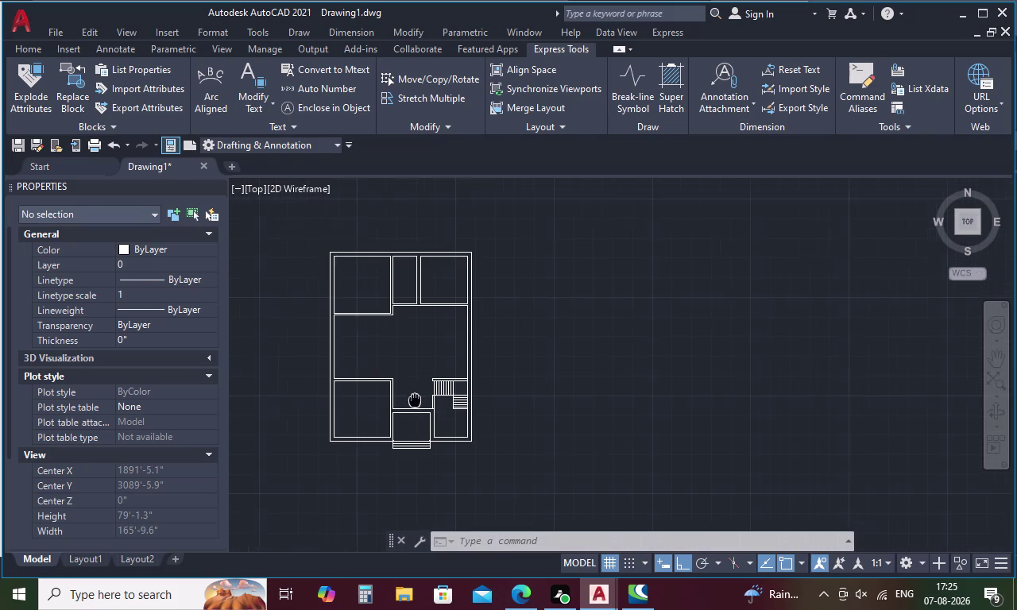
middle_drag(414, 400, 511, 413)
scroll(up, 3)
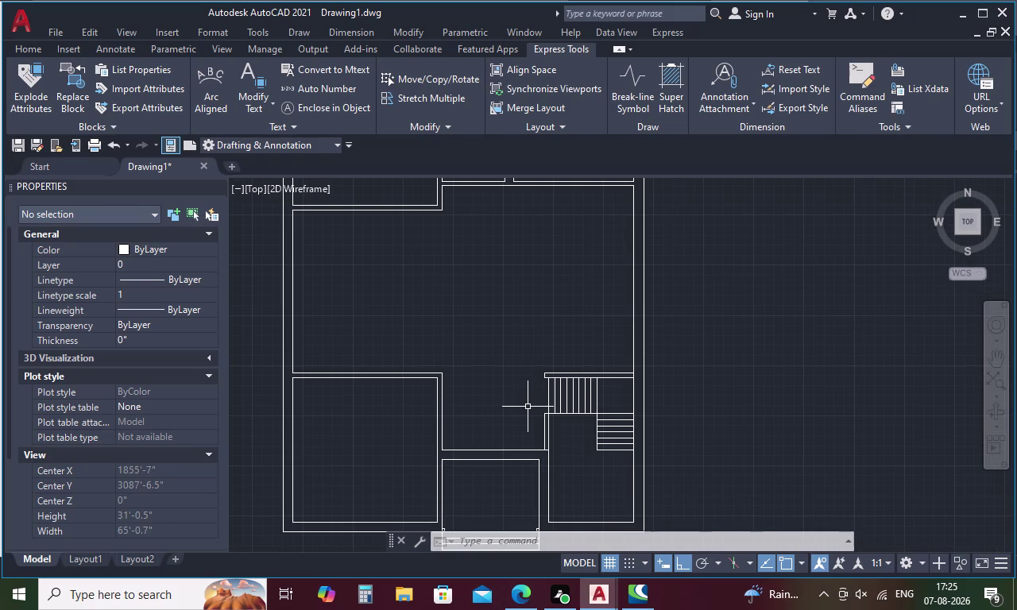
scroll(down, 3)
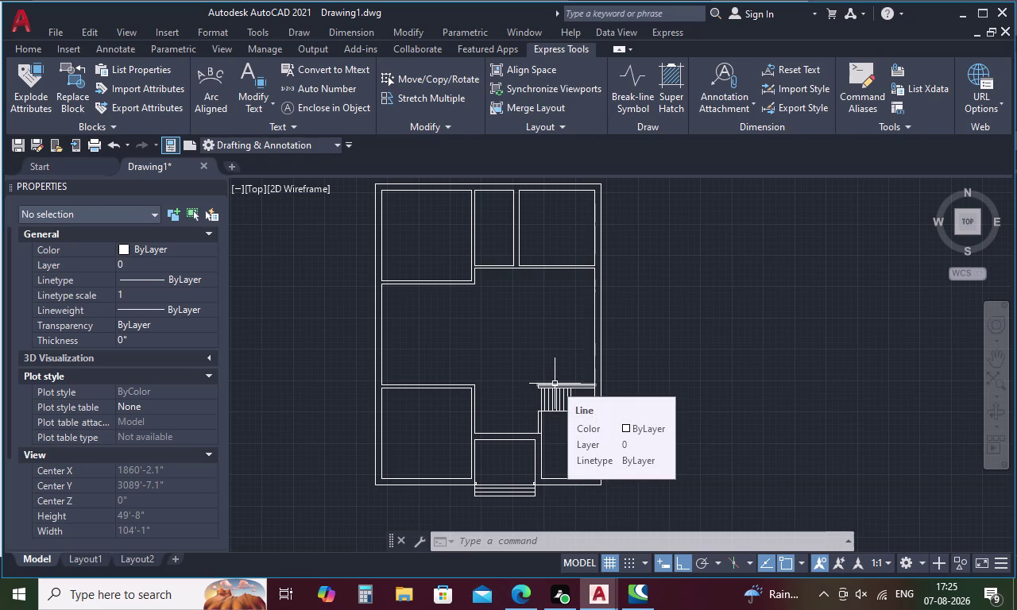
middle_drag(584, 323, 575, 351)
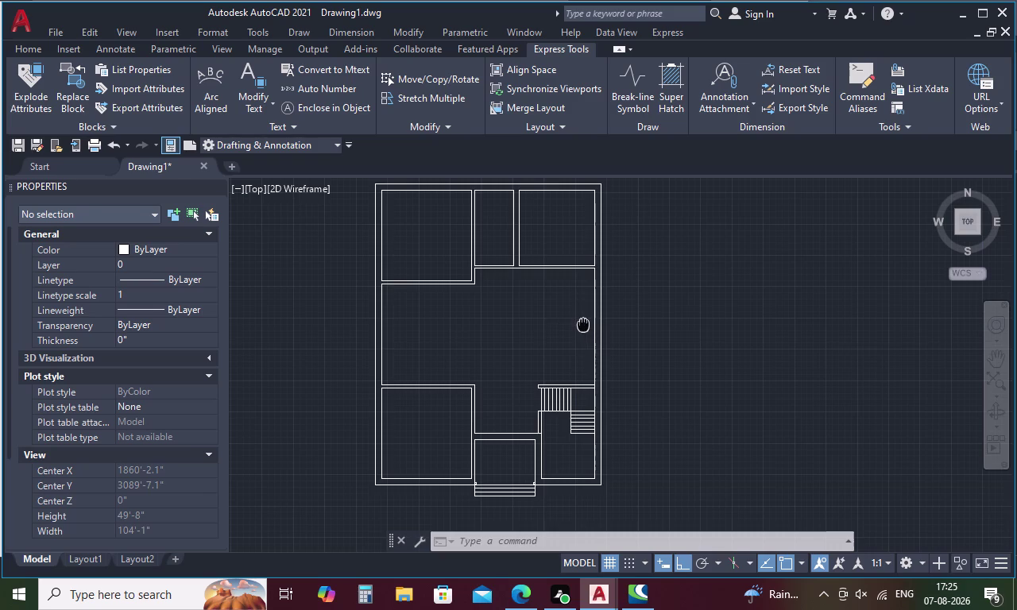
middle_drag(575, 352, 559, 452)
scroll(up, 3)
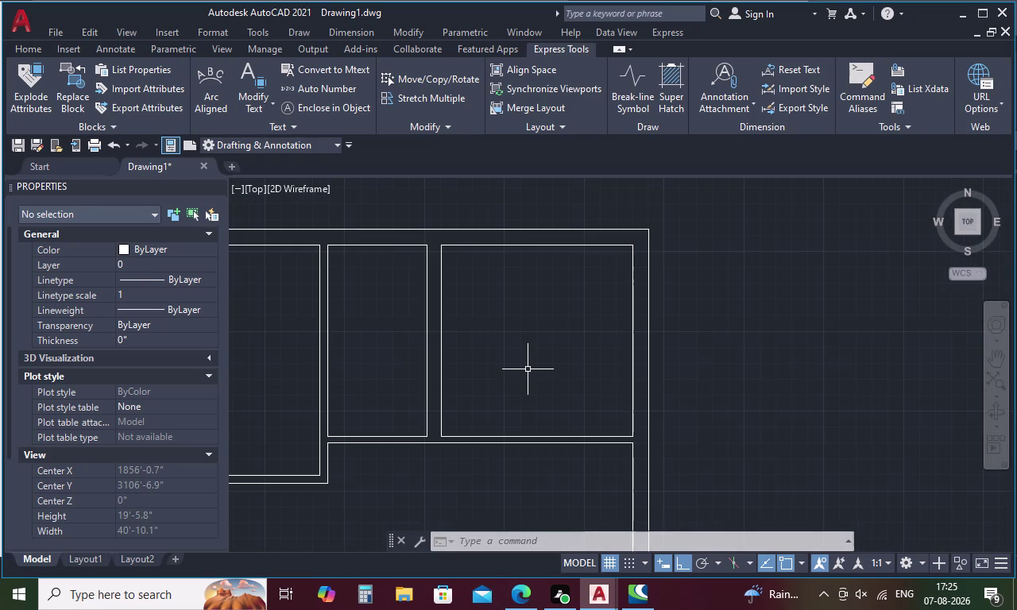
Offset the room's top, left and right edges 2' inward.
text(O)
key(space)
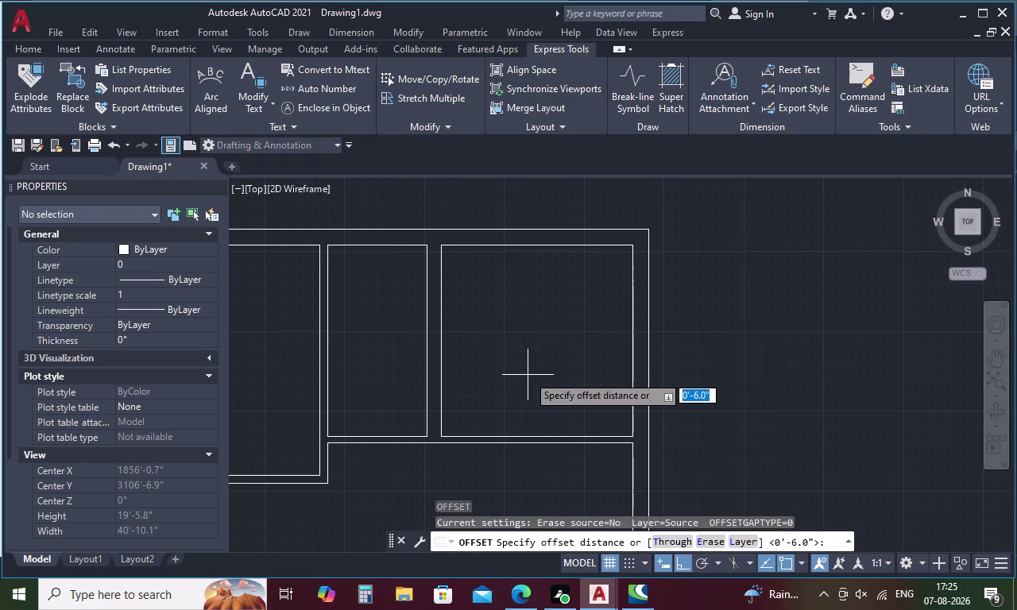
key(2)
text(')
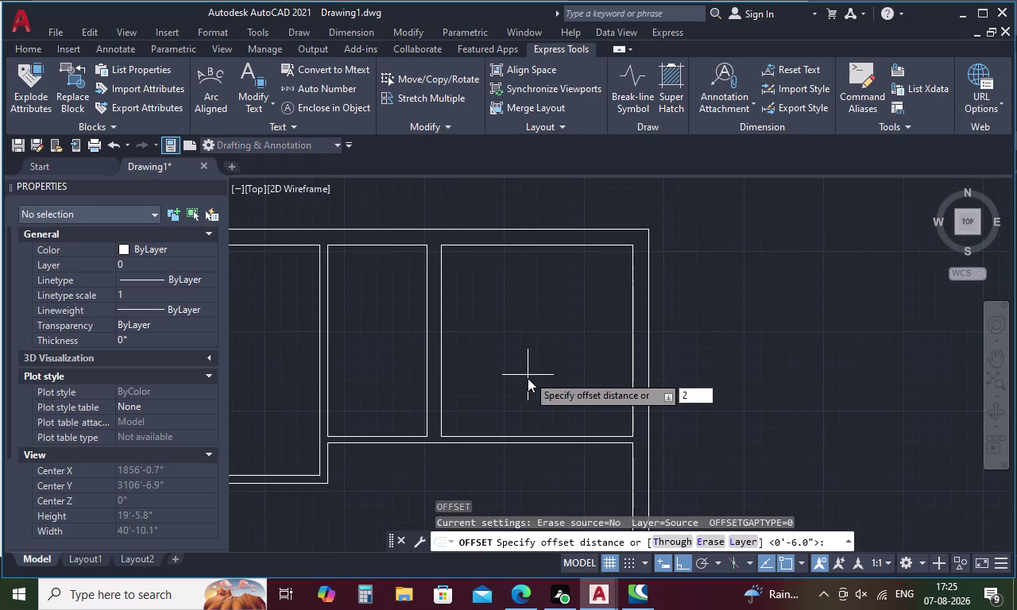
key(space)
click(568, 245)
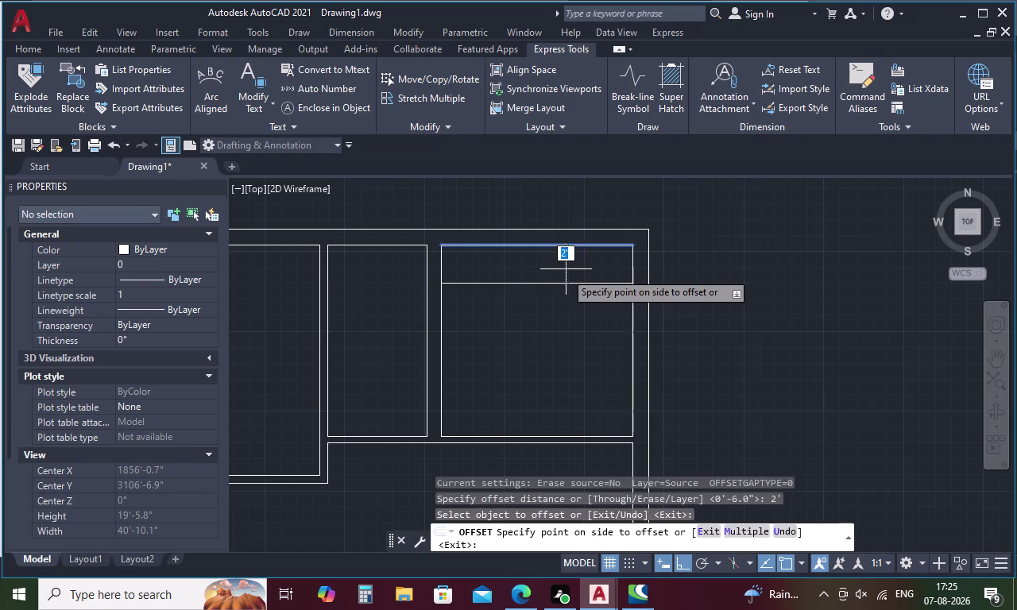
click(563, 283)
click(441, 346)
click(489, 350)
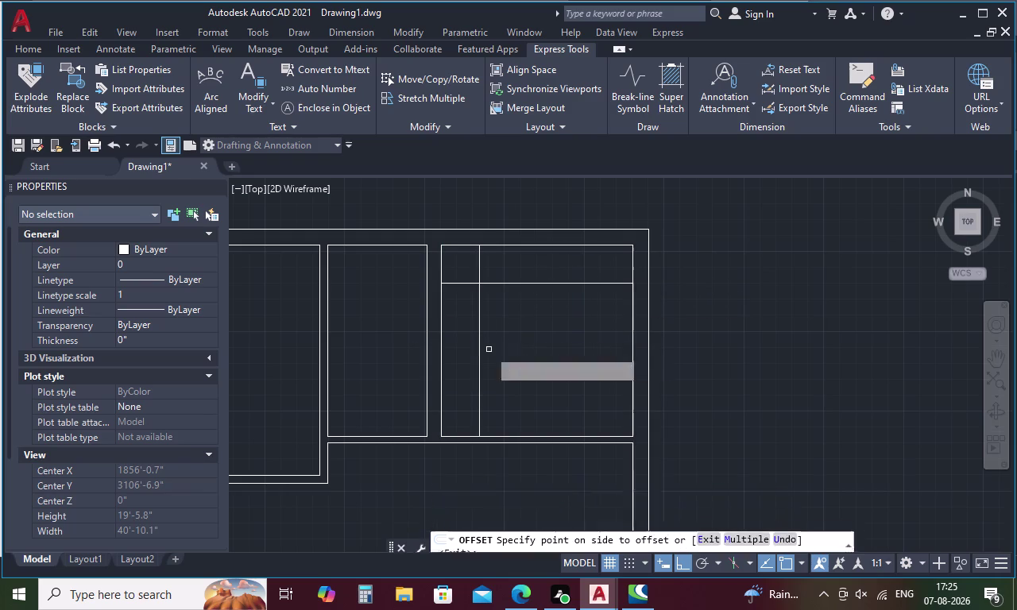
click(631, 339)
click(602, 340)
key(Escape)
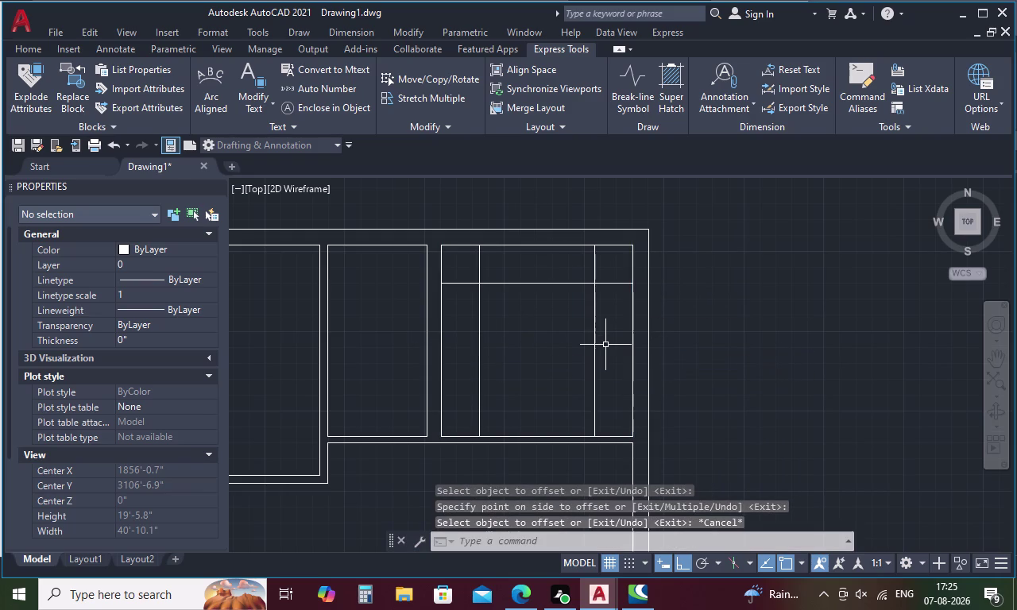
Trim the overlapping line ends at the inner rectangle's corners.
text(TR)
key(space)
drag(513, 260, 456, 279)
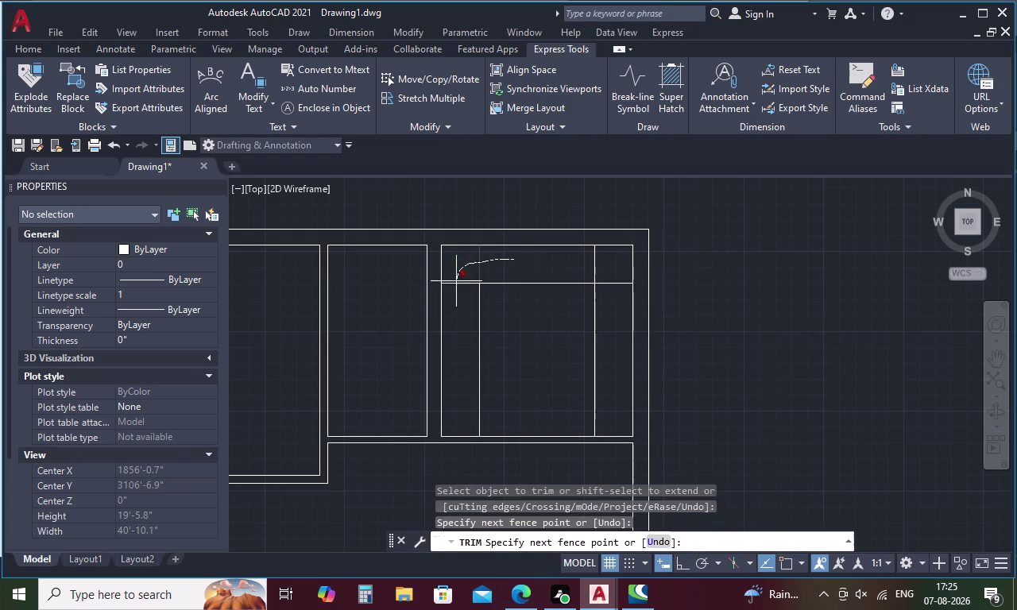
drag(456, 279, 455, 288)
drag(558, 255, 618, 298)
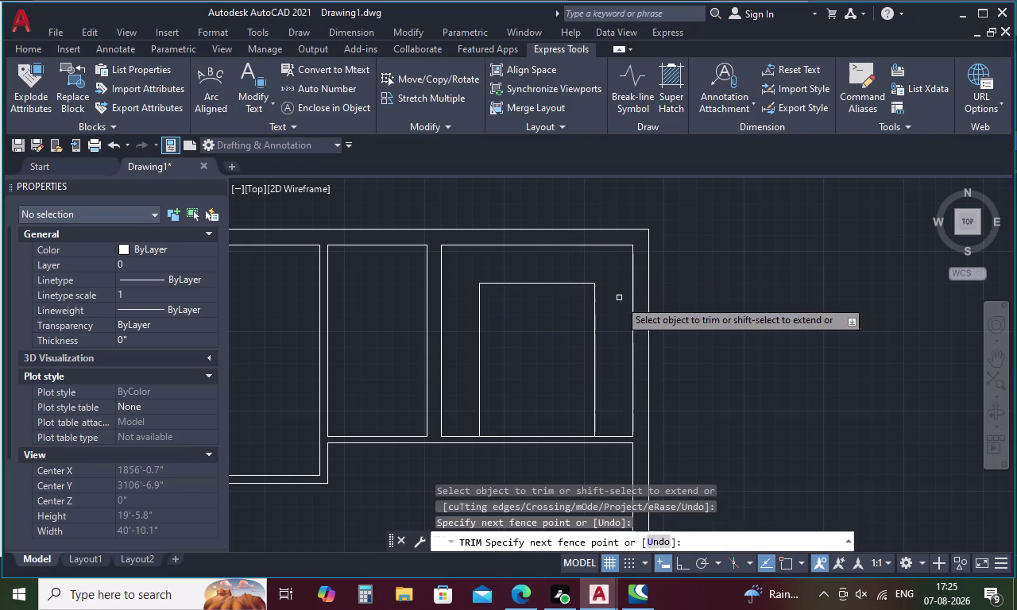
key(Escape)
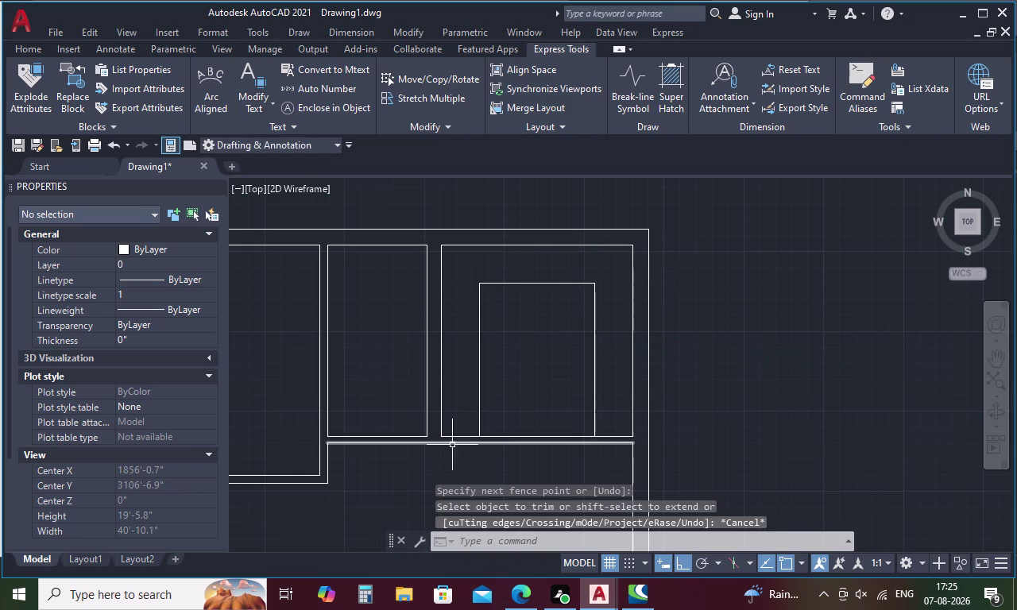
key(Escape)
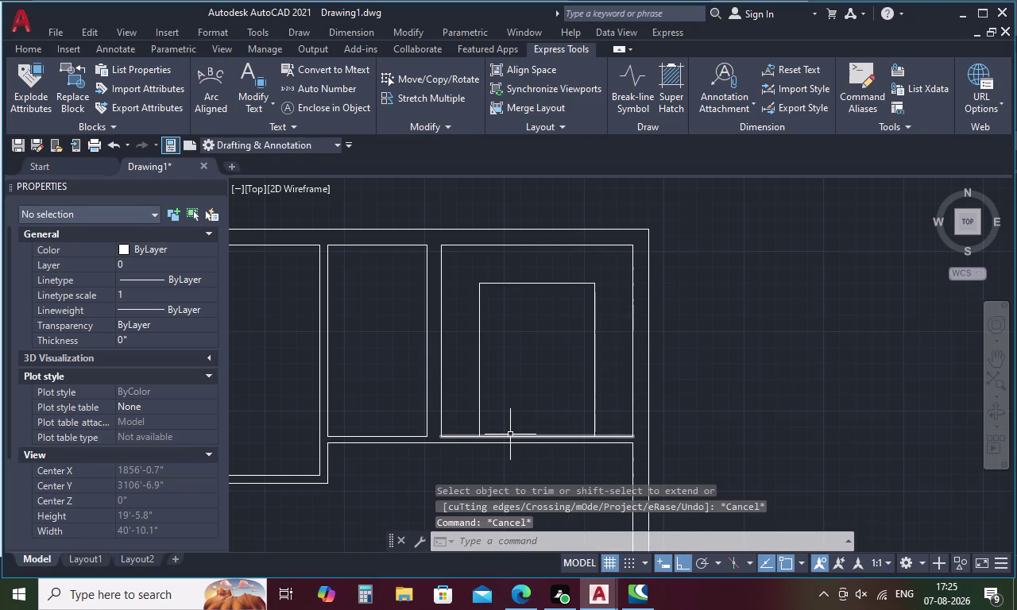
Start a new line on the lower wall line.
key(l)
key(space)
scroll(up, 3)
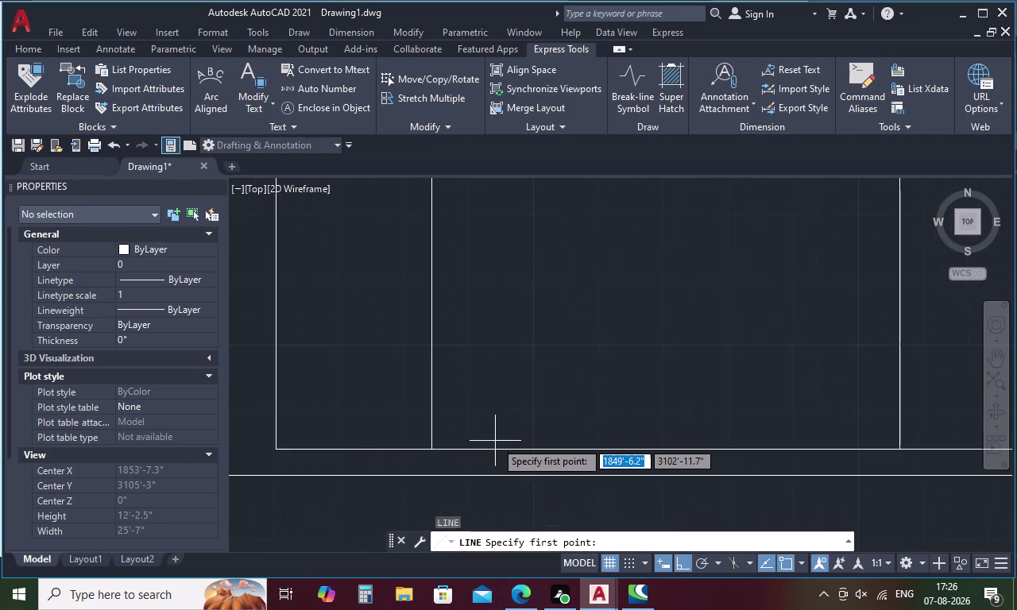
click(502, 449)
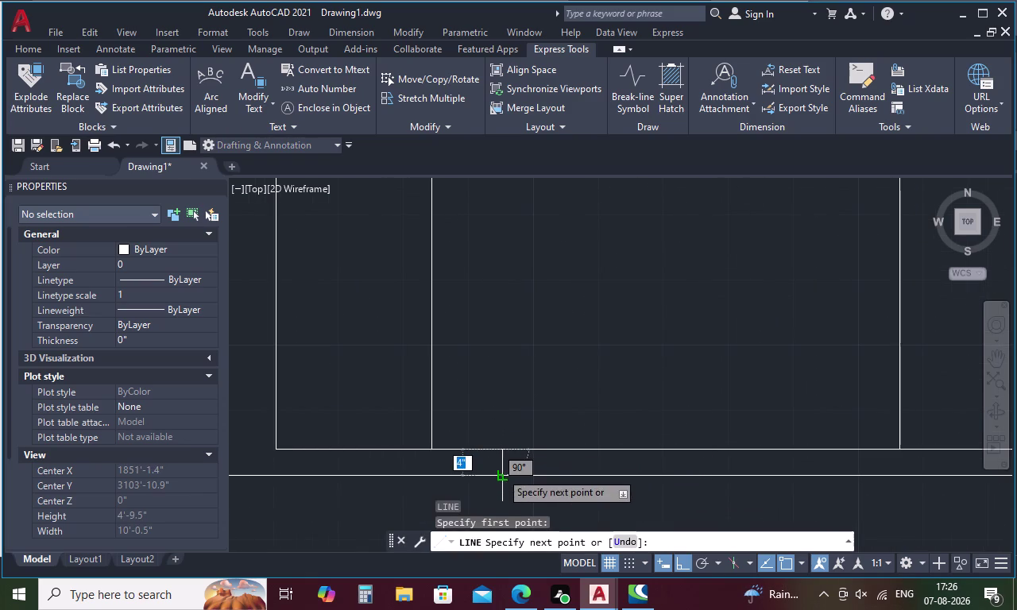
Finish the short upright line and extend the right side down to the wall line.
click(501, 471)
key(Escape)
key(e)
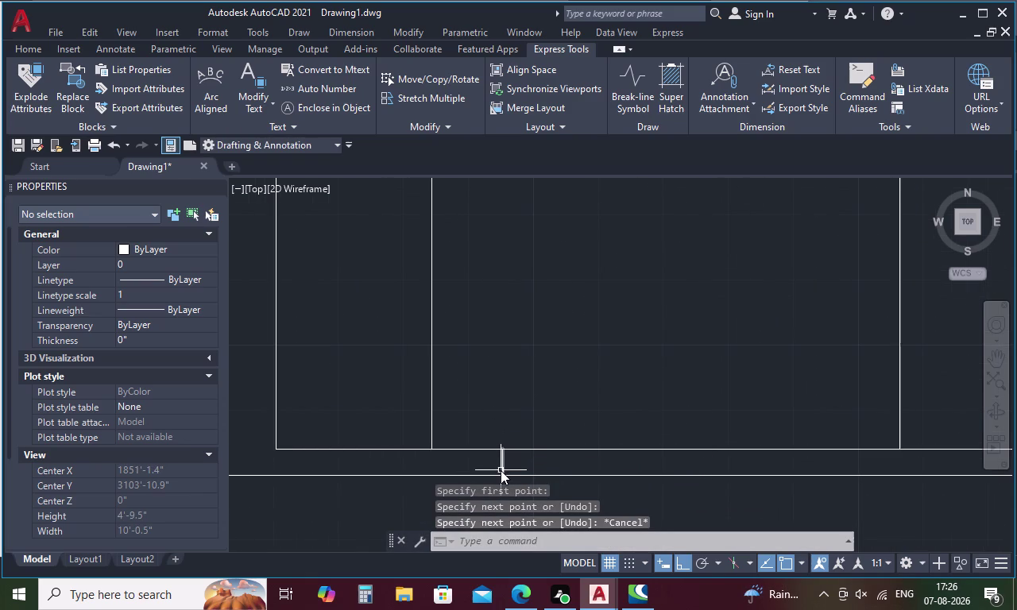
text(X)
key(space)
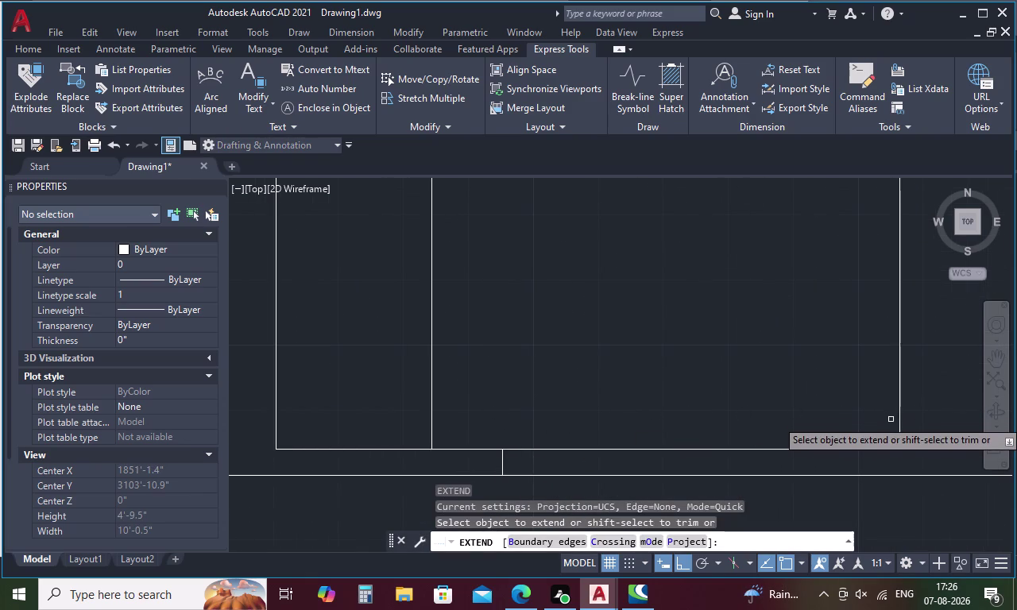
click(902, 414)
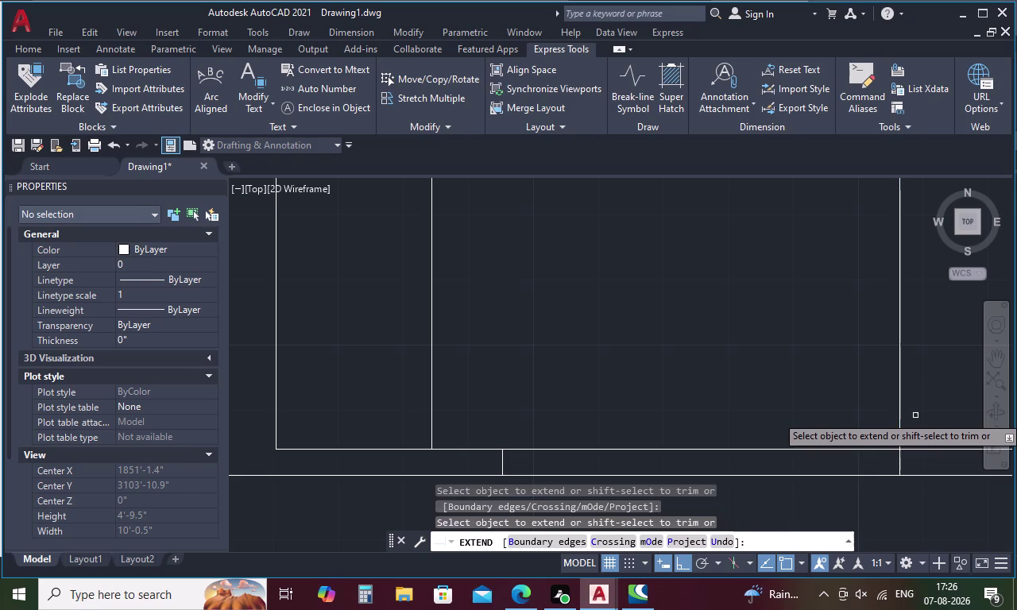
key(Escape)
Trim the edge between the two uprights to open a gap in the wall.
text(TR)
key(space)
drag(776, 407, 759, 500)
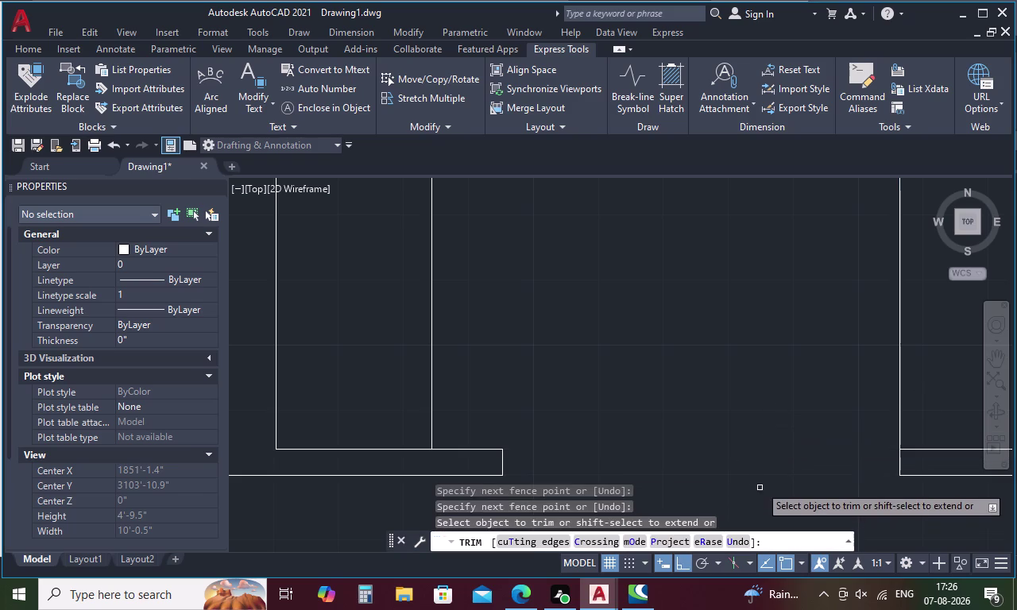
Zoom in on the entrance steps' right corner and fence-trim the old overlapping lines.
scroll(down, 3)
middle_drag(759, 468, 681, 365)
scroll(down, 3)
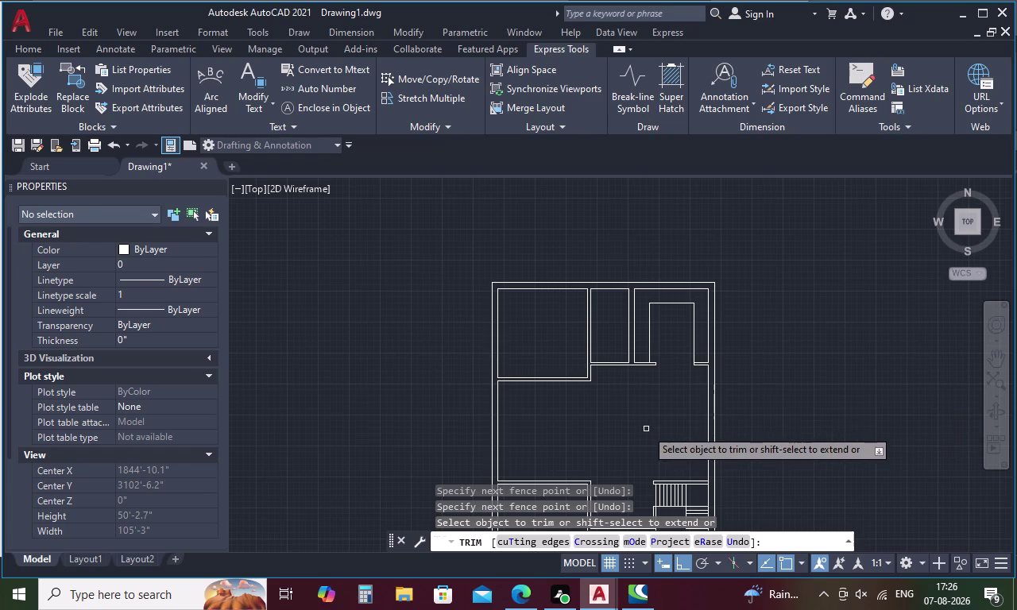
middle_drag(646, 429, 618, 330)
middle_drag(608, 410, 600, 375)
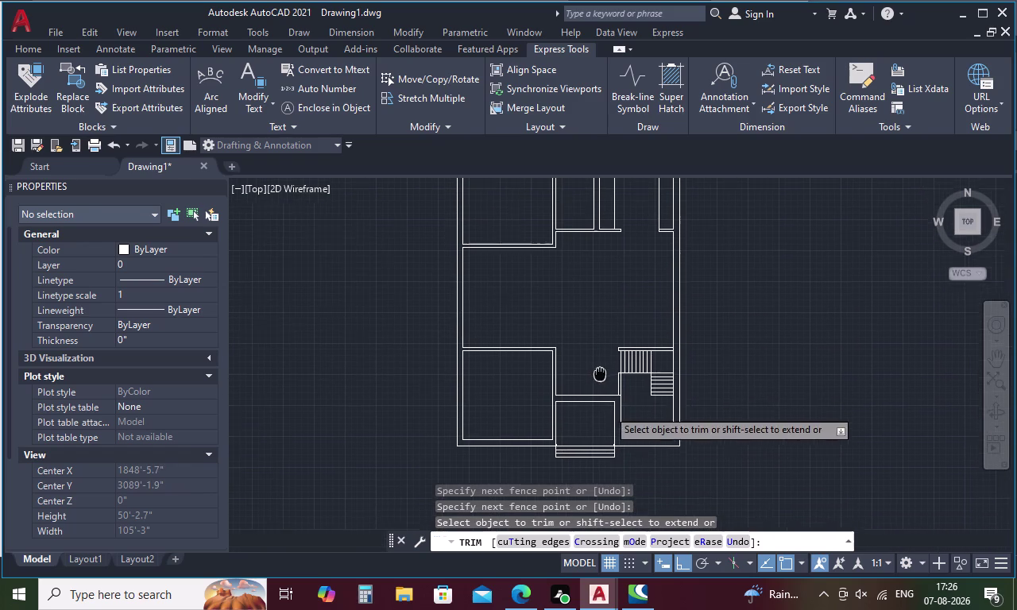
middle_drag(600, 375, 595, 357)
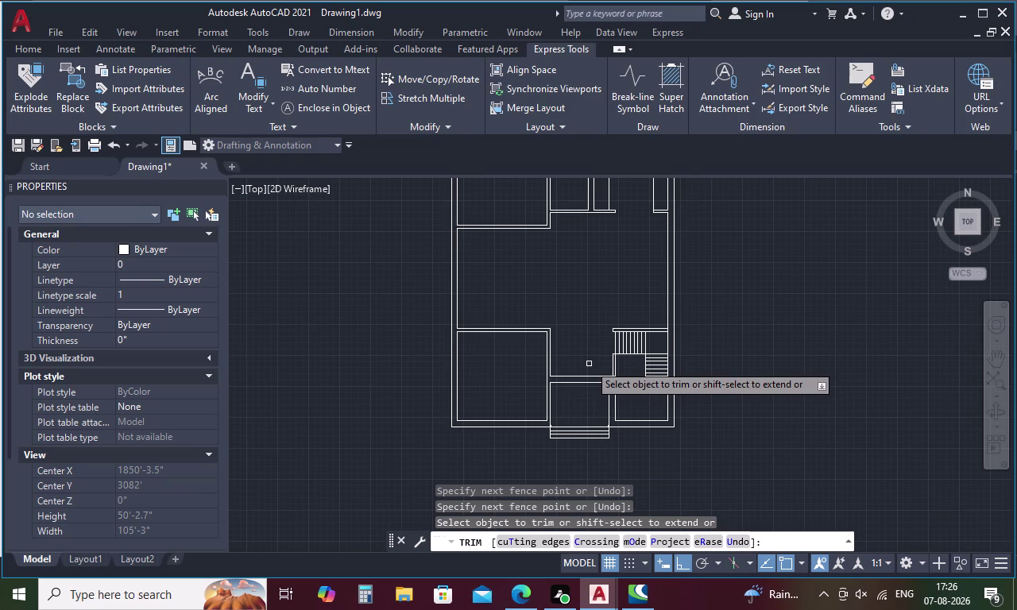
scroll(up, 3)
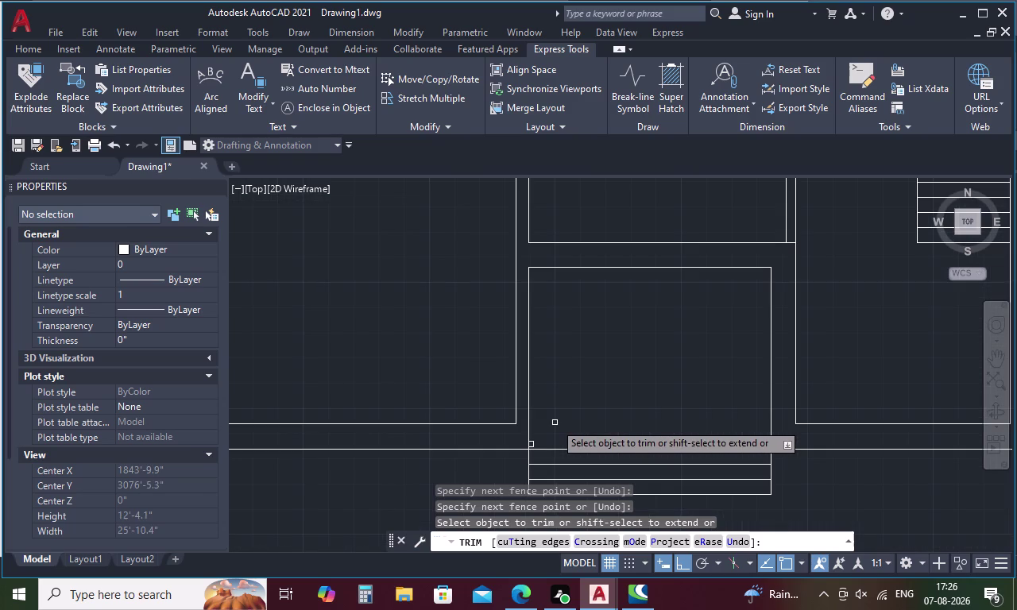
scroll(down, 3)
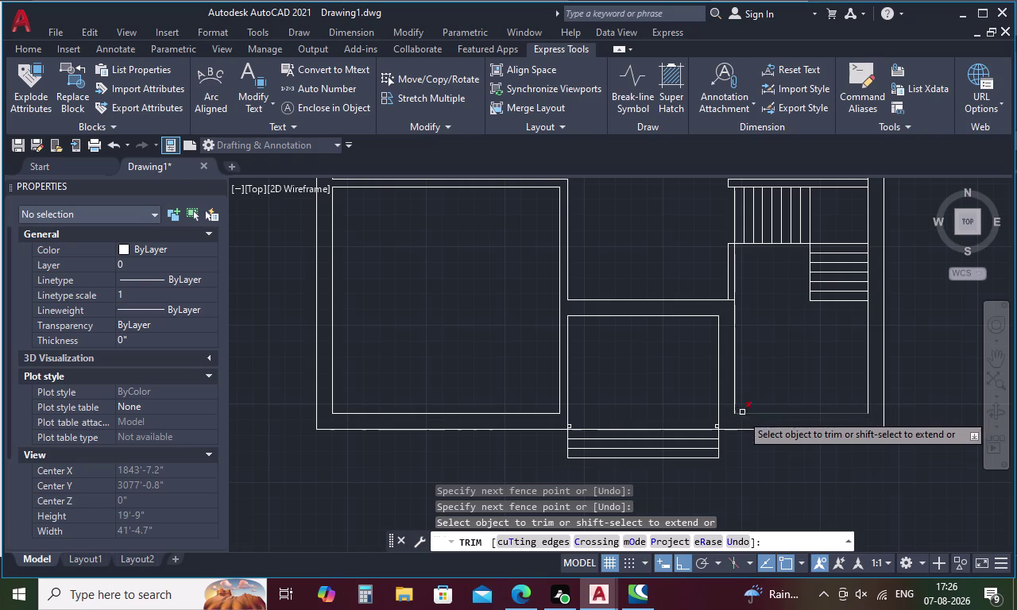
scroll(down, 3)
scroll(down, 3)
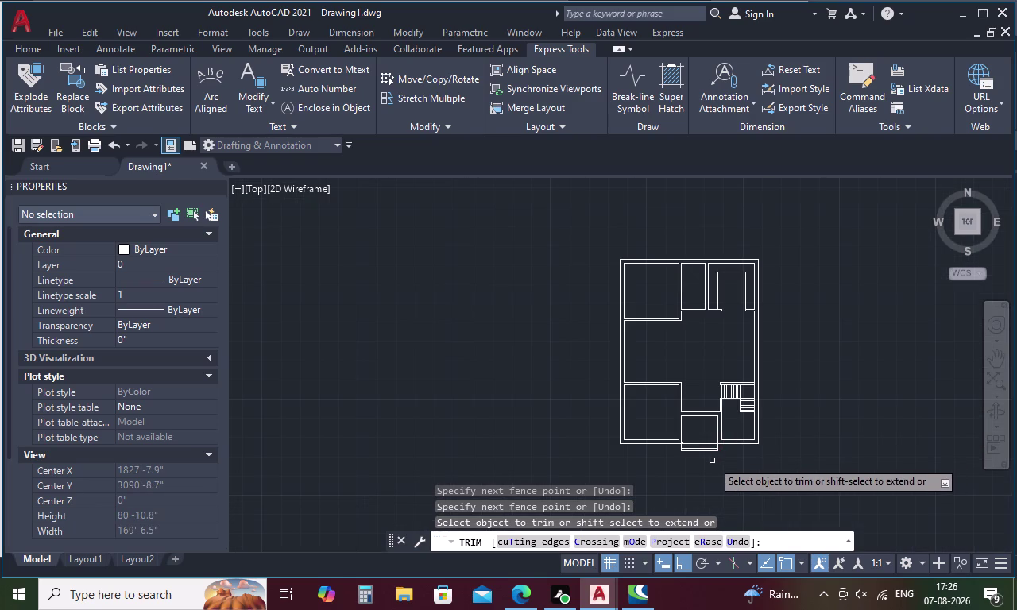
scroll(up, 3)
scroll(up, 3)
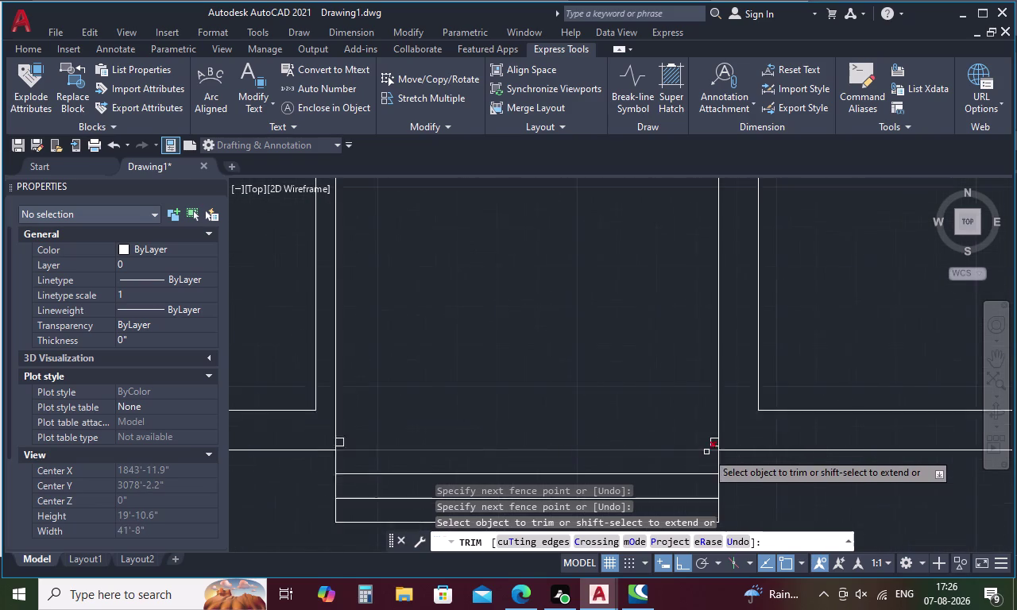
scroll(up, 3)
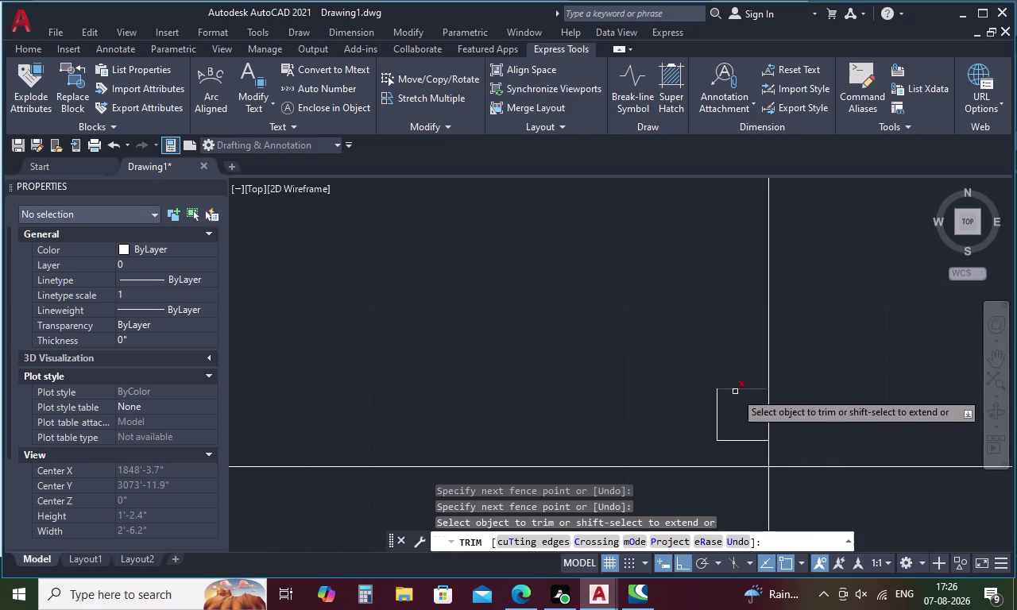
drag(744, 379, 726, 409)
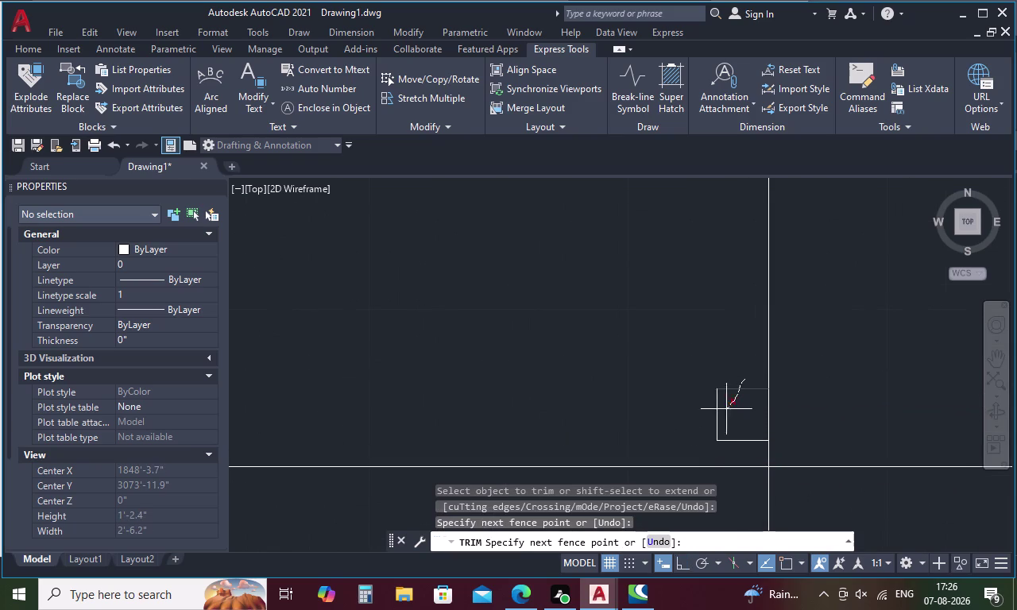
Trim the leftover right-corner lines and draw a post square with sides 2 and 4.
drag(727, 409, 708, 422)
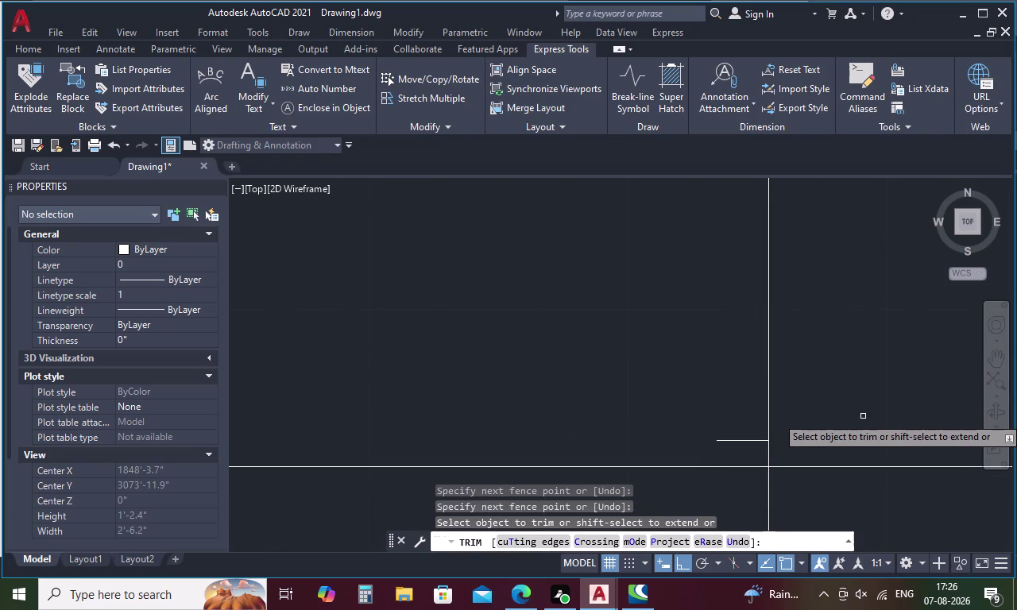
key(Escape)
text(L)
key(space)
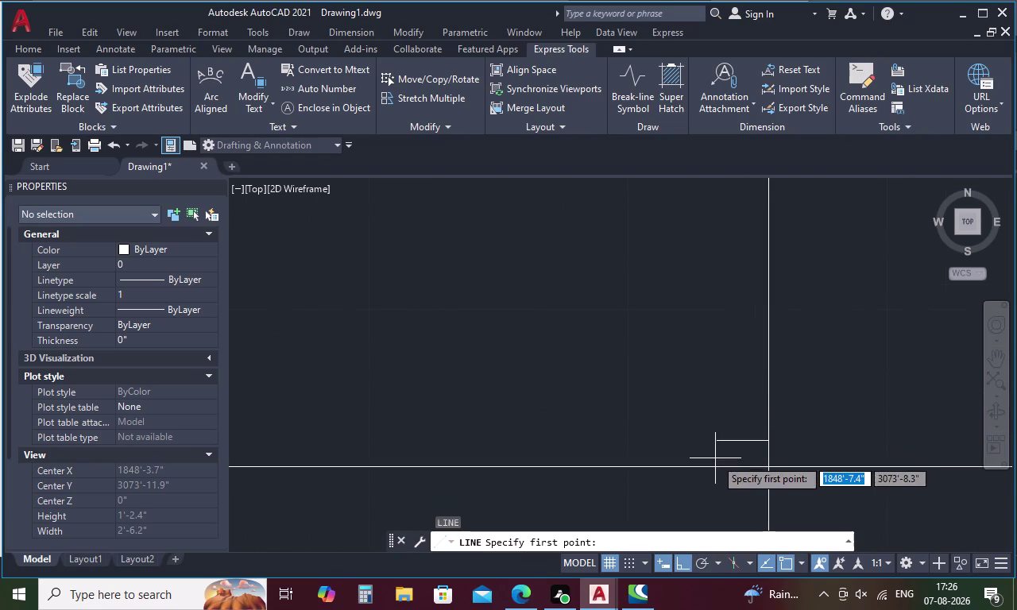
click(717, 440)
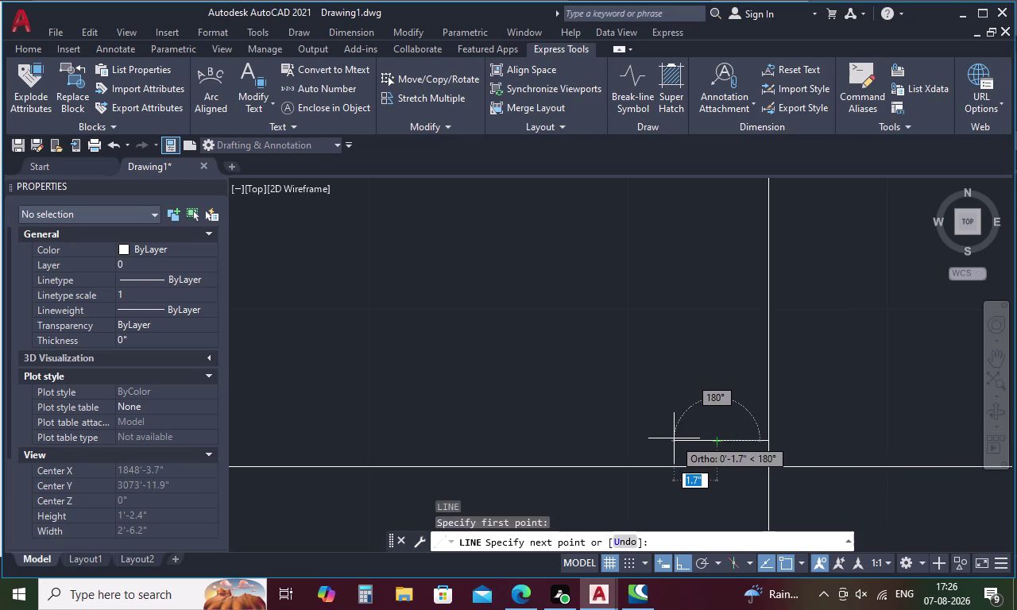
text(2')
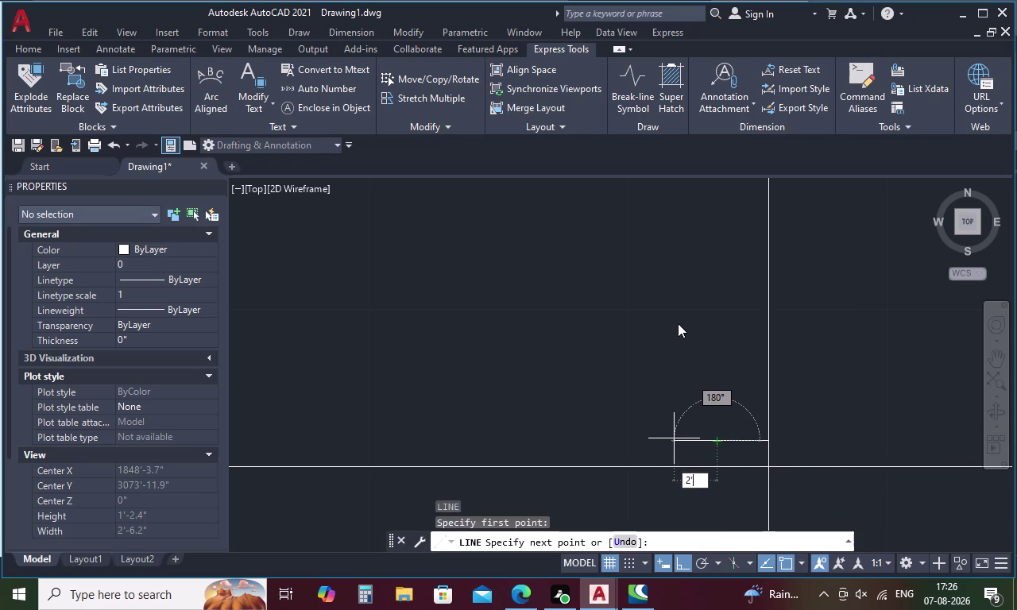
key(BackSpace)
key(space)
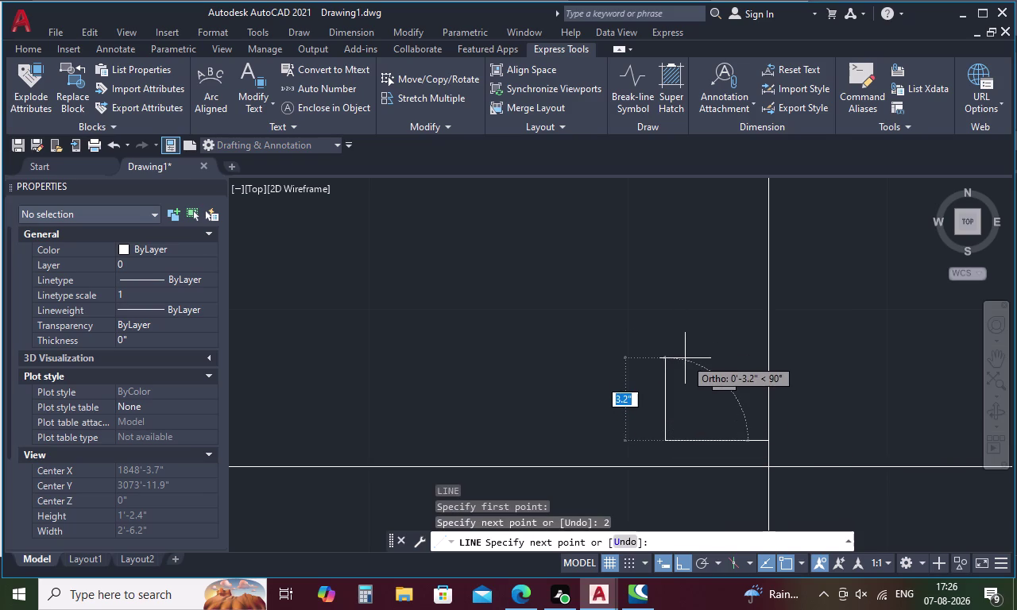
text(4)
key(space)
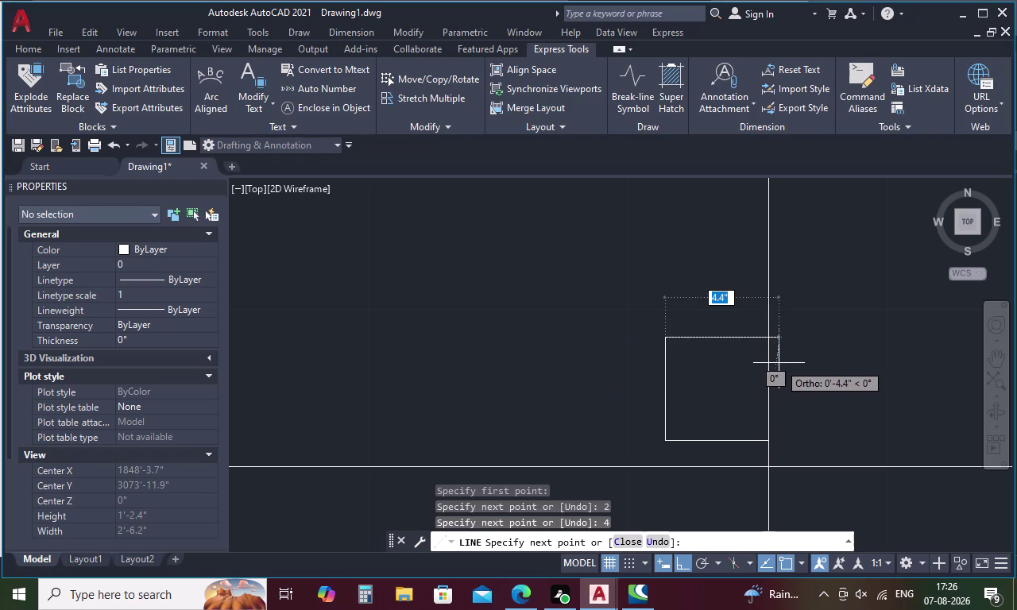
click(766, 333)
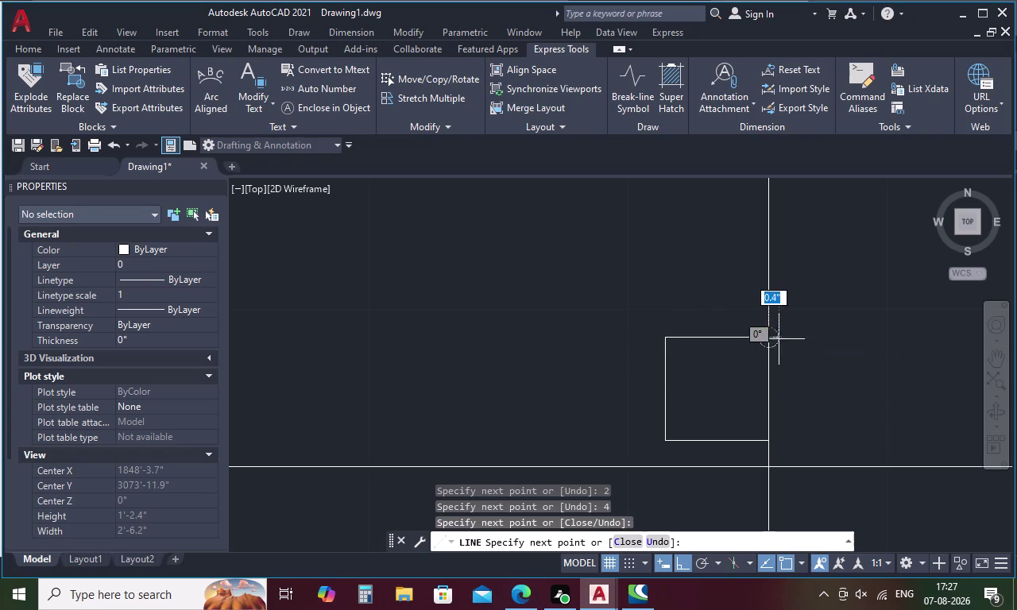
key(Escape)
scroll(down, 3)
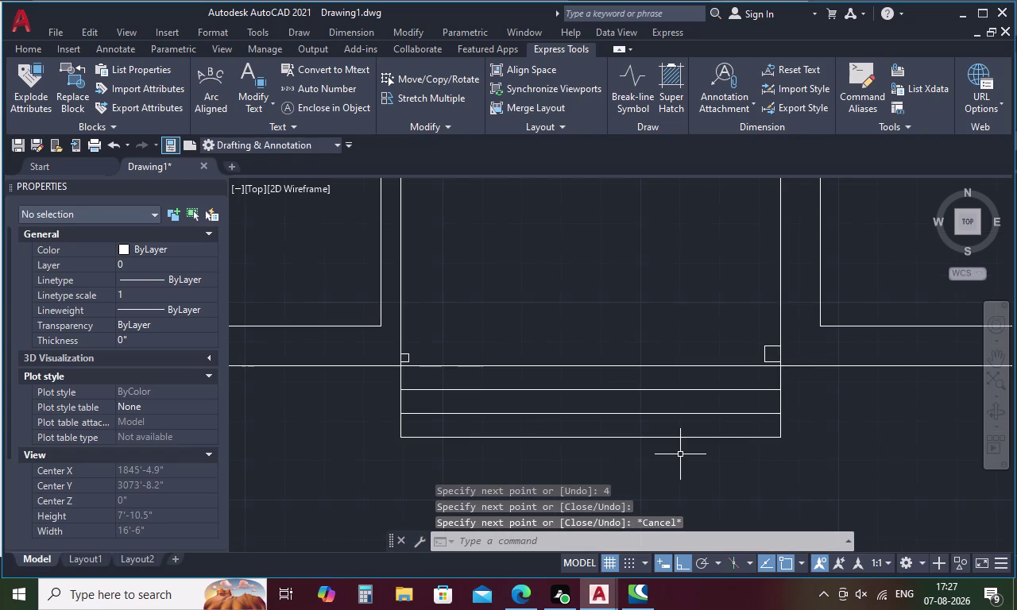
Erase the old post lines at the left entrance corner.
scroll(down, 3)
scroll(up, 3)
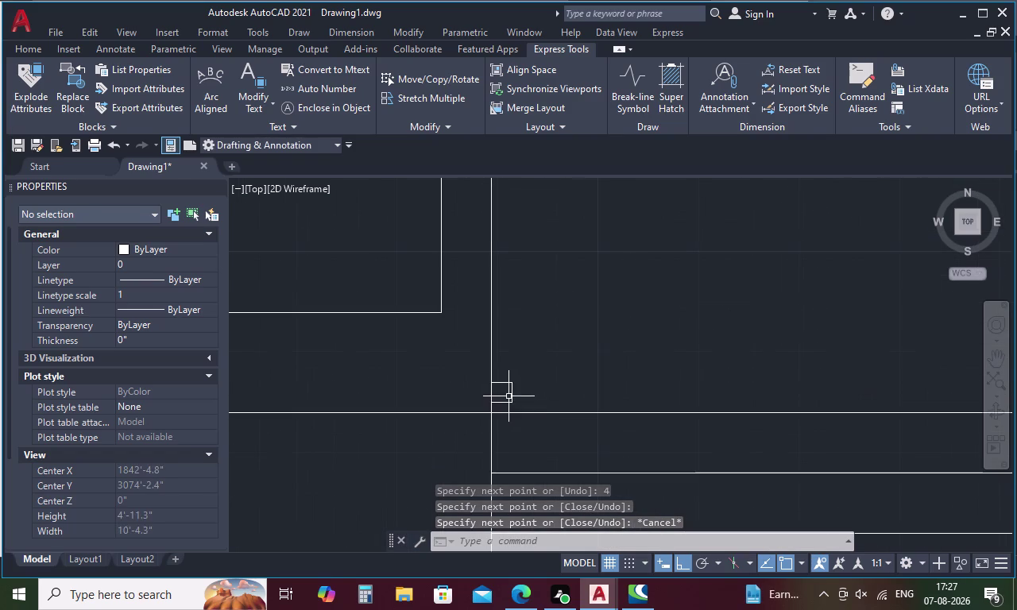
scroll(up, 3)
drag(497, 377, 495, 410)
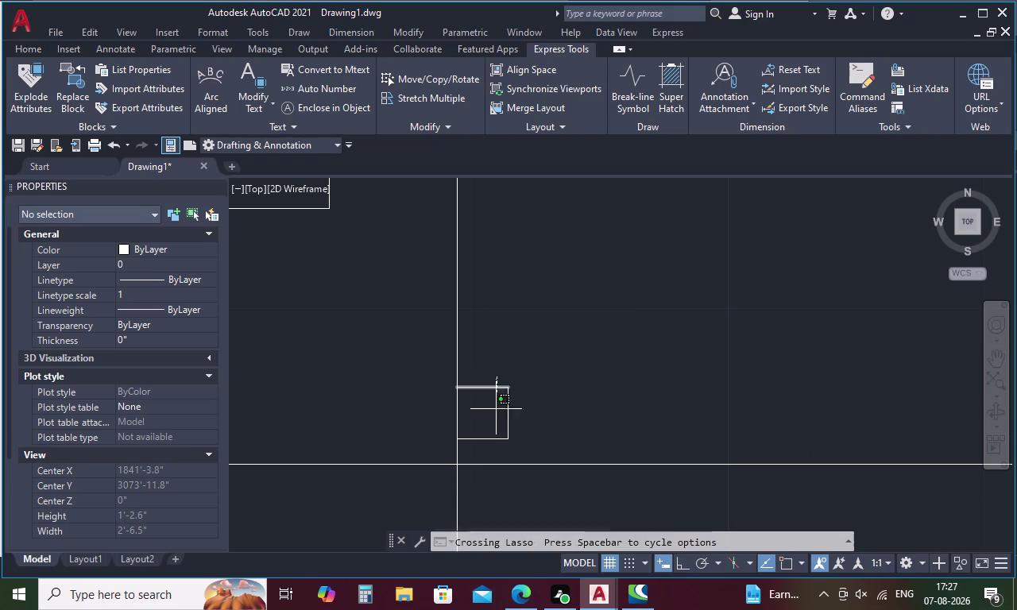
drag(495, 409, 534, 421)
key(Delete)
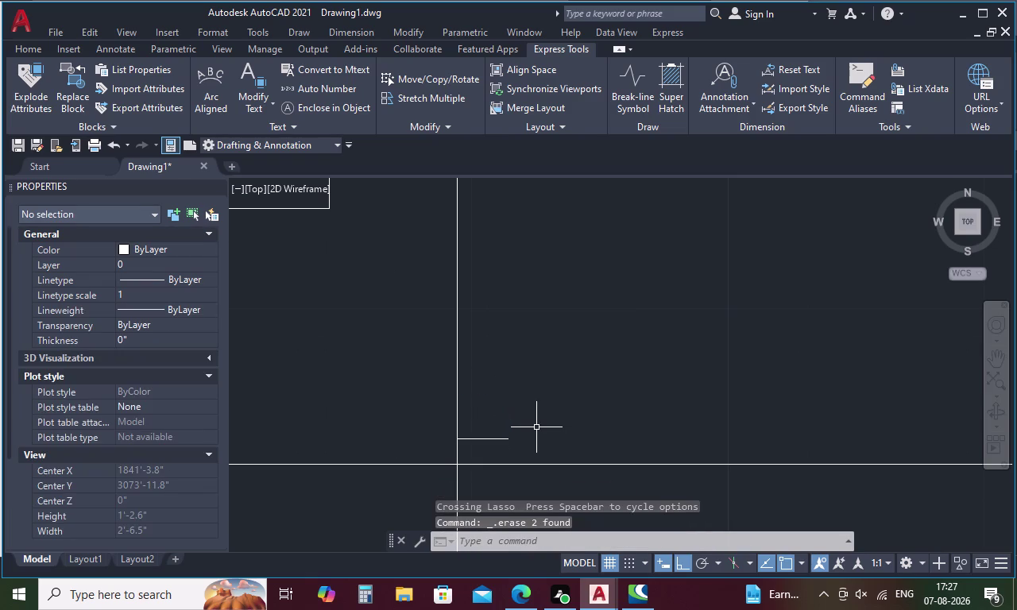
Draw the left post square with sides 2 and 4 up to the wall line.
text(L)
key(space)
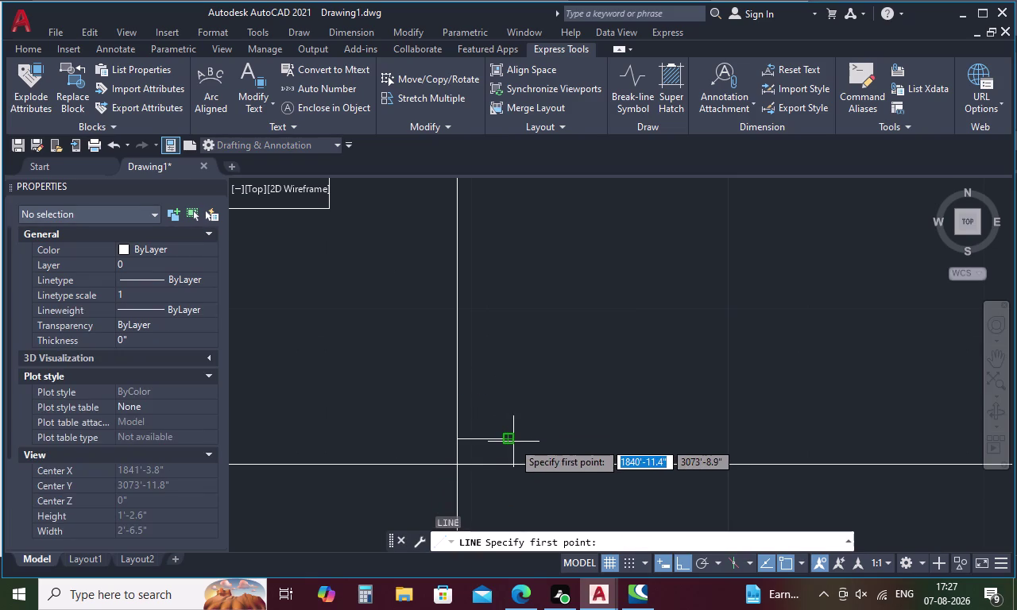
click(508, 437)
key(2)
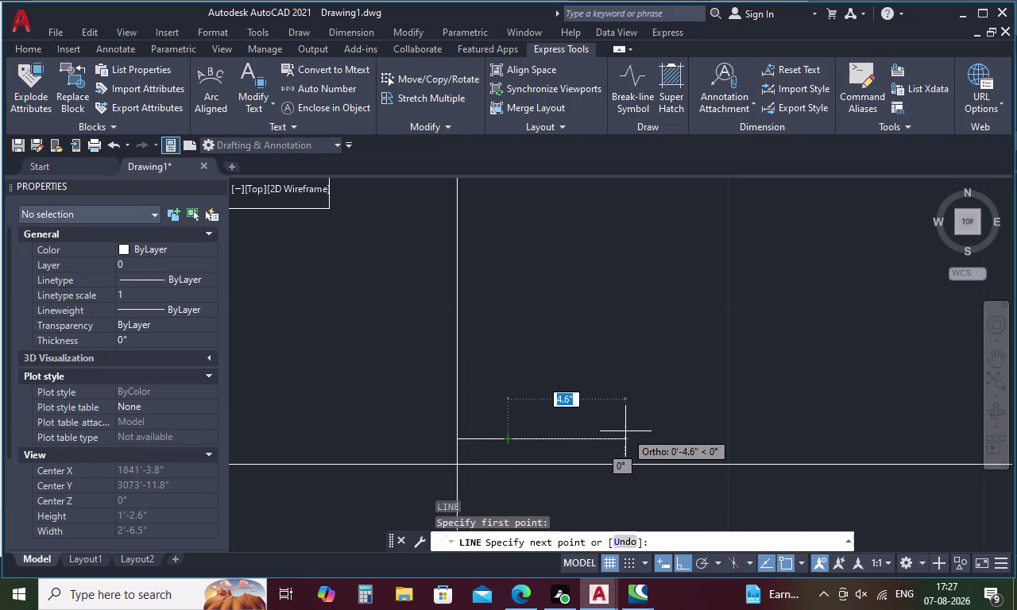
key(space)
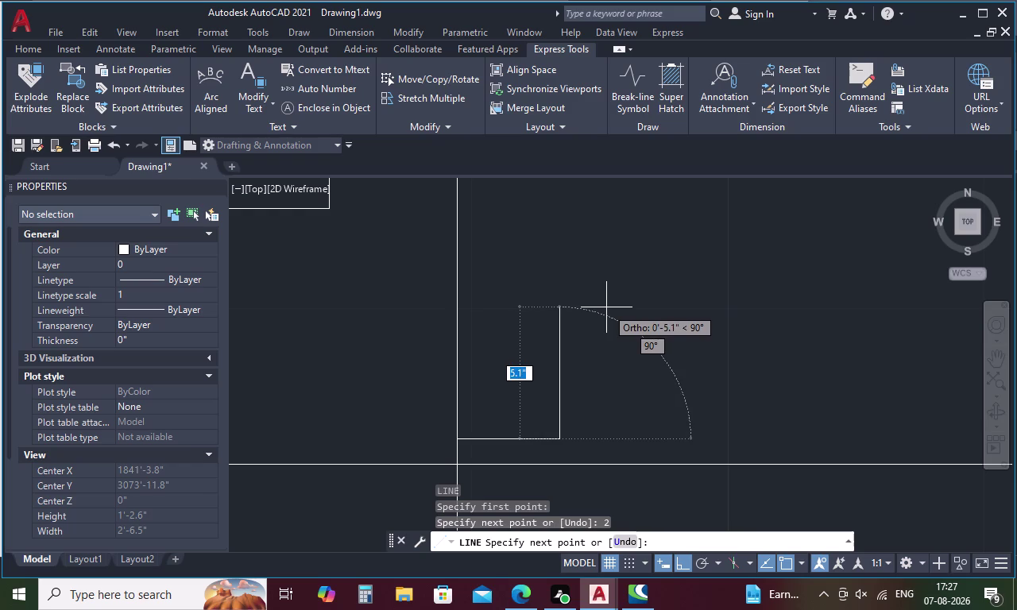
text(4)
key(space)
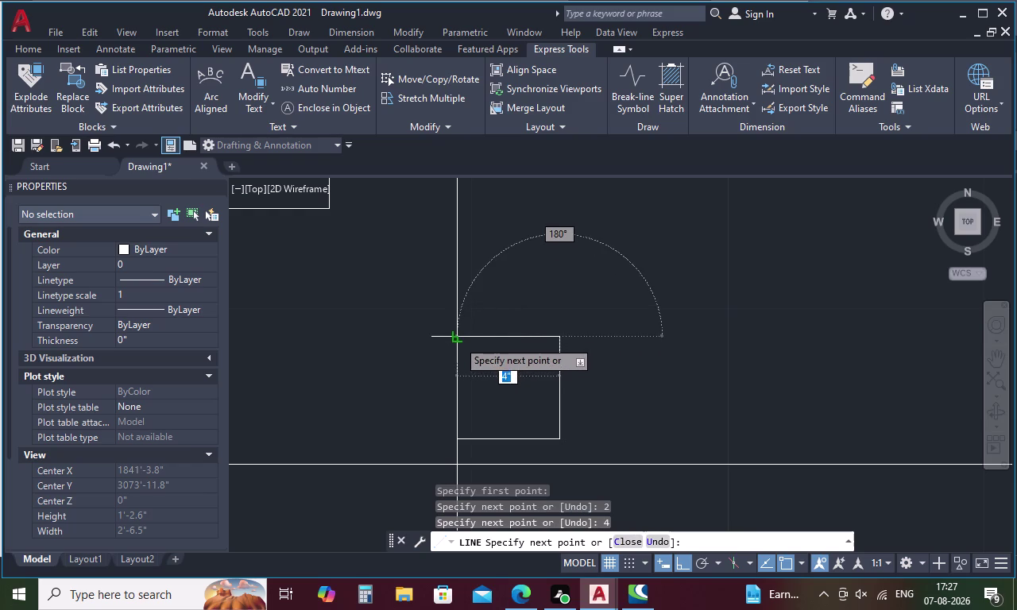
click(458, 340)
key(Escape)
scroll(down, 3)
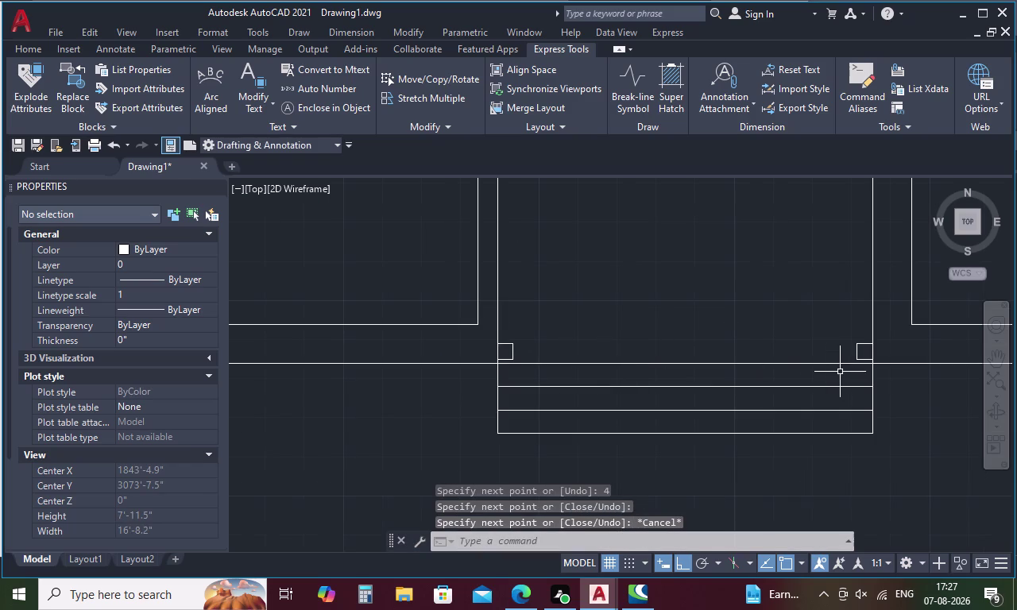
middle_drag(833, 386, 740, 392)
scroll(down, 3)
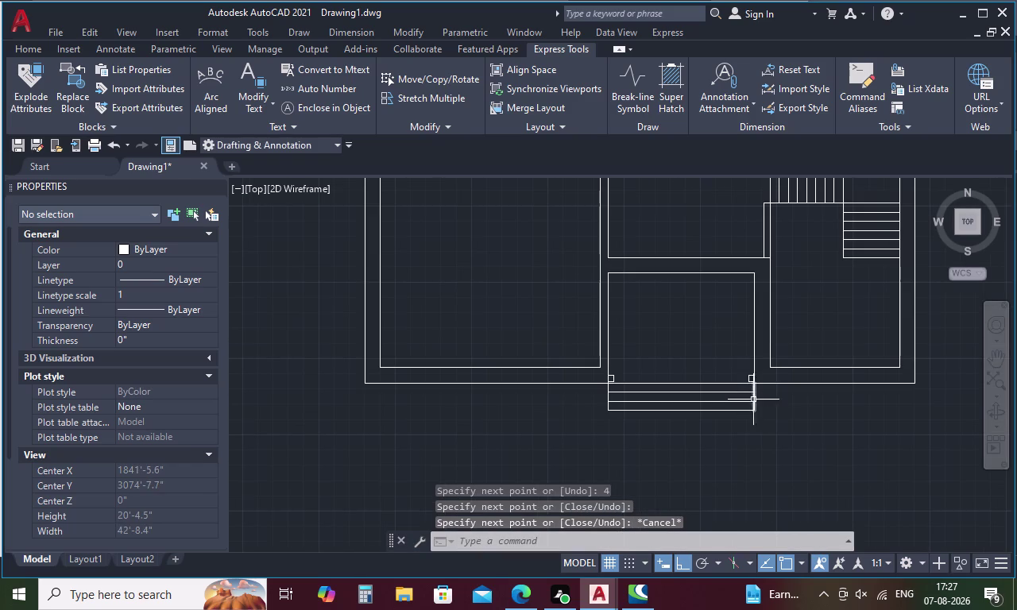
middle_drag(779, 405, 655, 405)
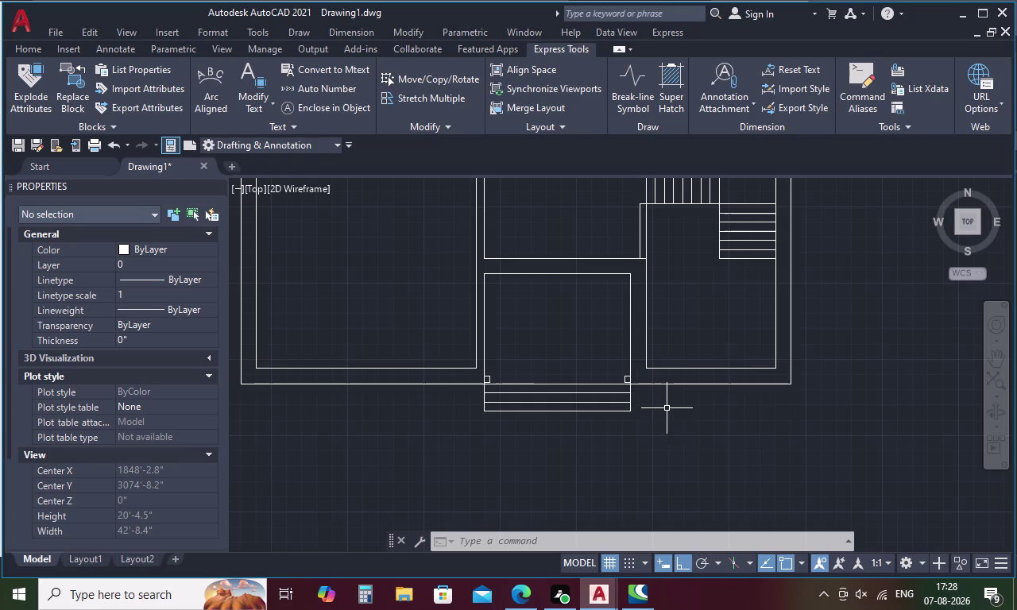
scroll(down, 3)
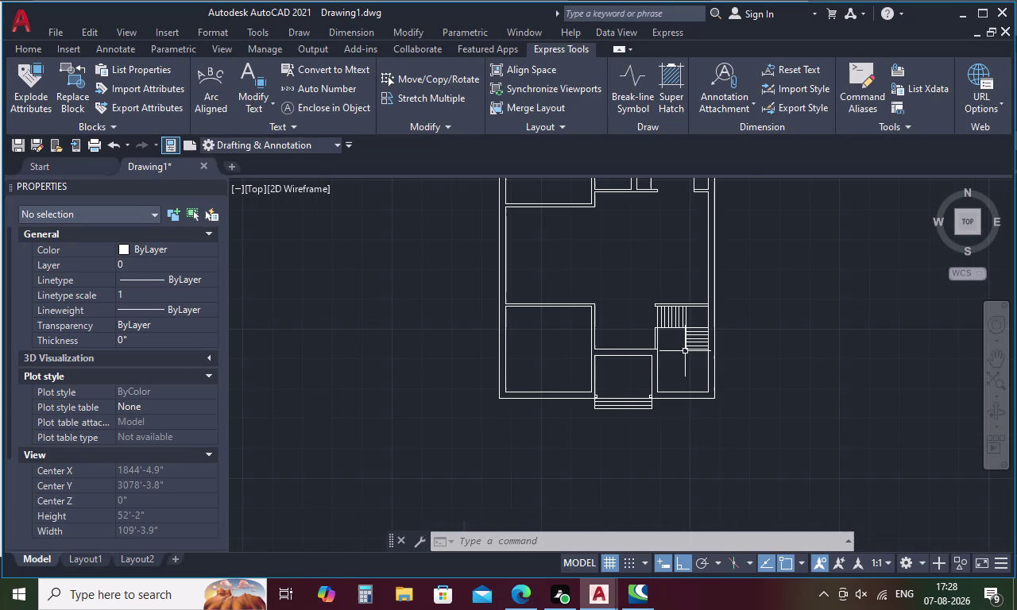
middle_drag(650, 381, 589, 467)
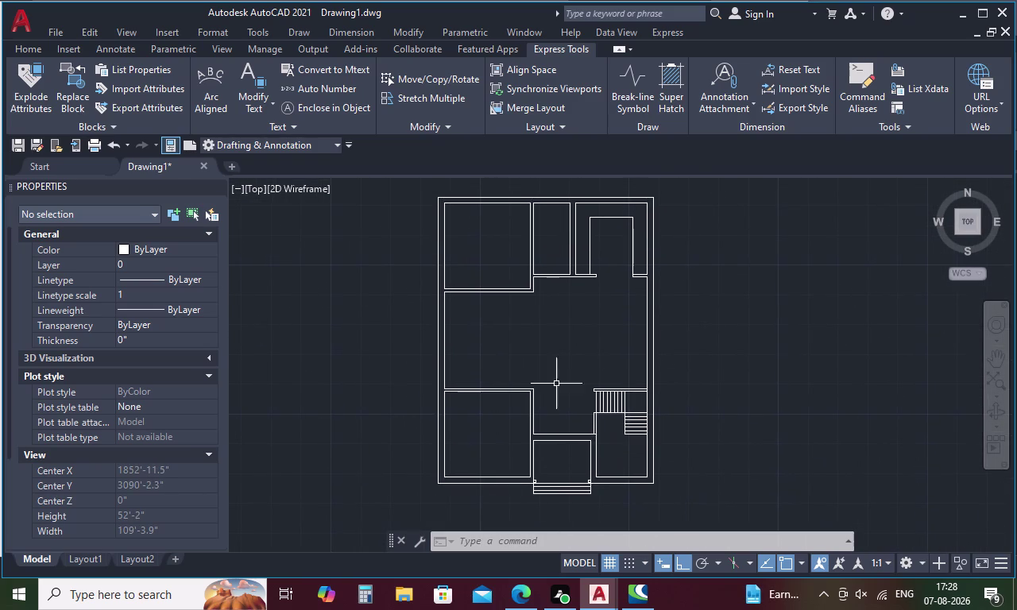